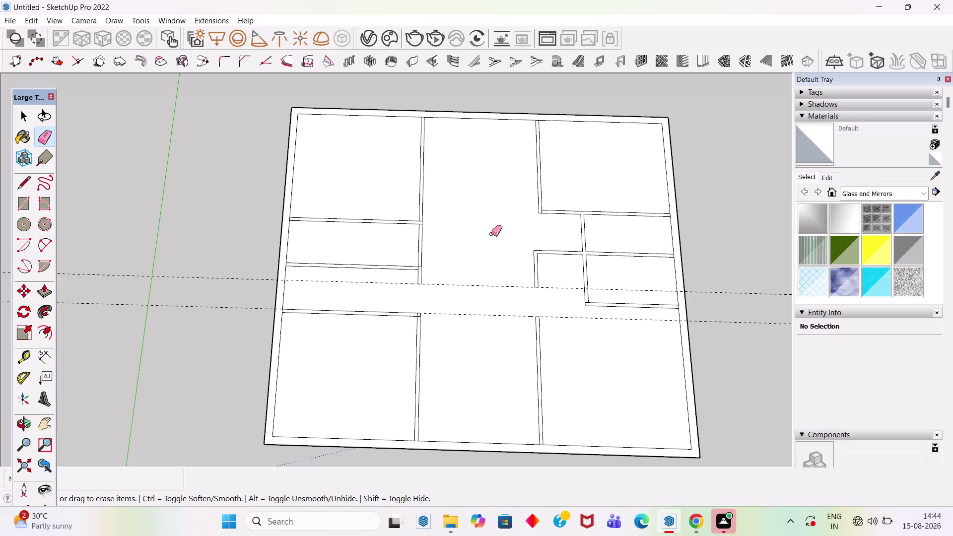
Place a 13'7" guide up from the bottom wall, then undo it.
key(space)
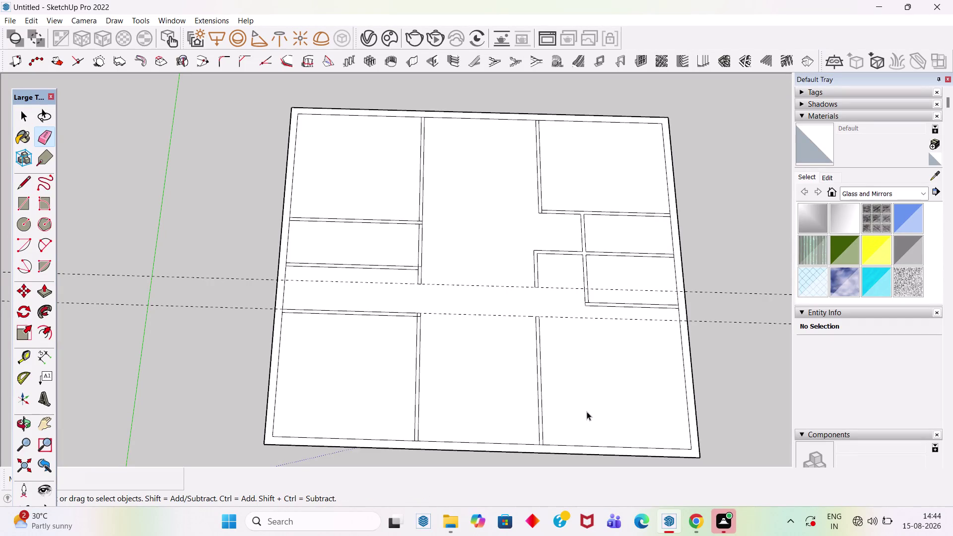
key(t)
drag(602, 447, 602, 436)
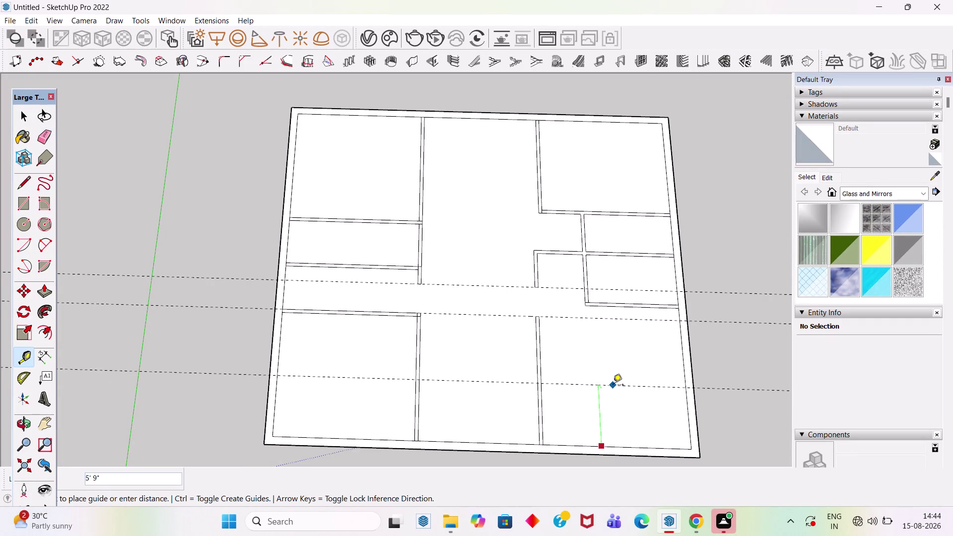
text(13')
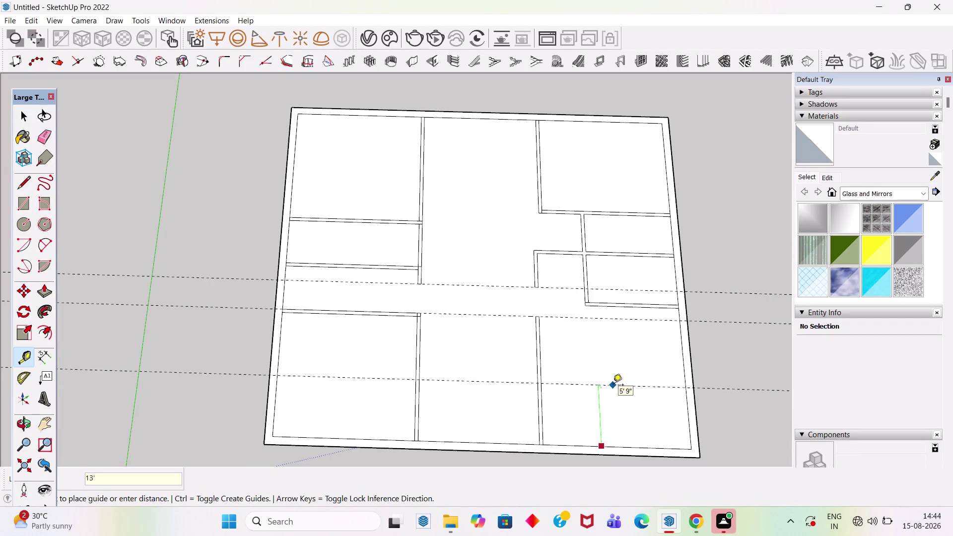
key(7)
key(Return)
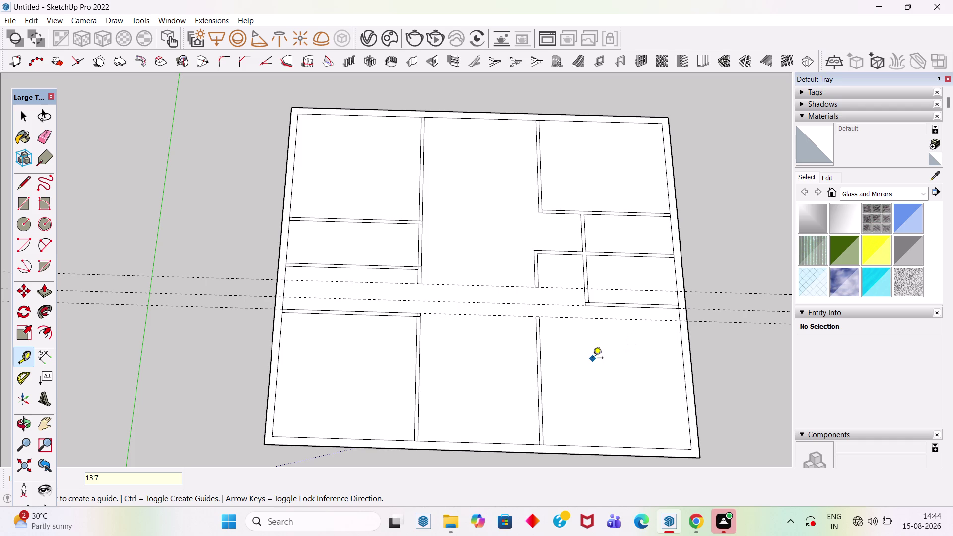
key(ctrl+z)
Undo earlier corridor wall edits, including through Edit > Undo.
key(ctrl+z)
key(space)
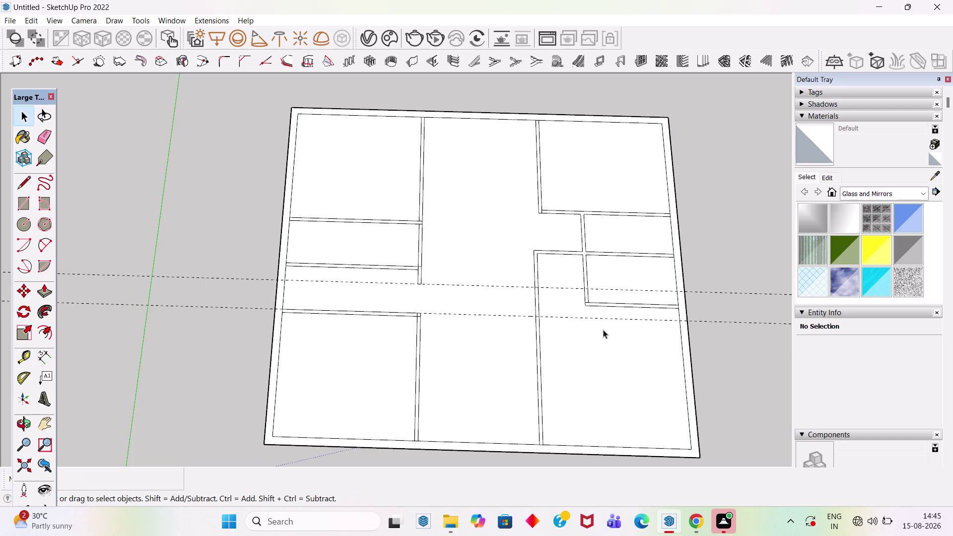
scroll(up, 3)
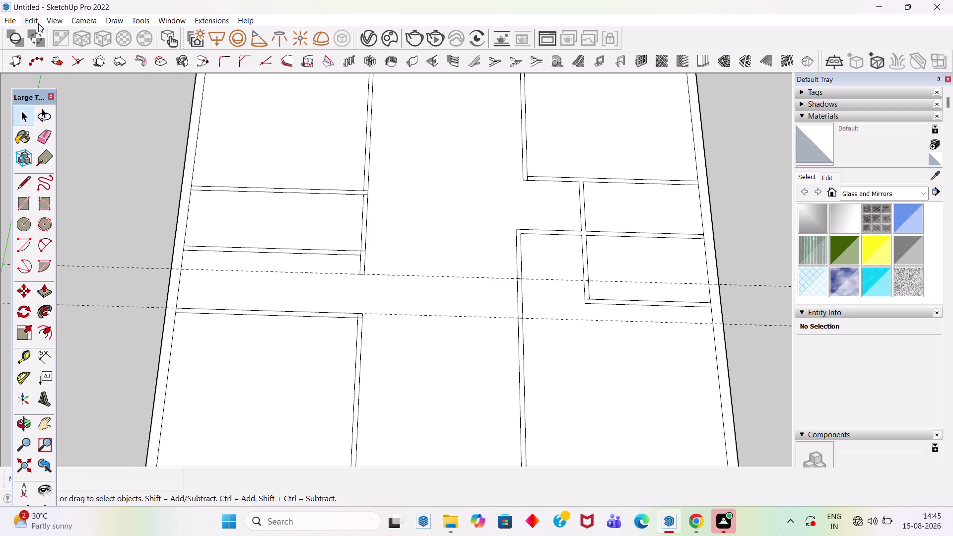
click(38, 22)
click(73, 133)
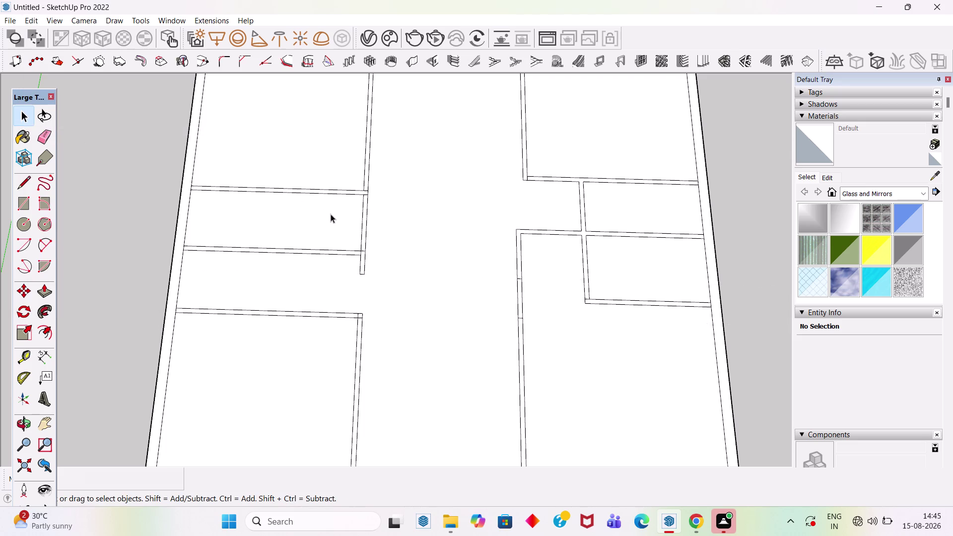
scroll(up, 3)
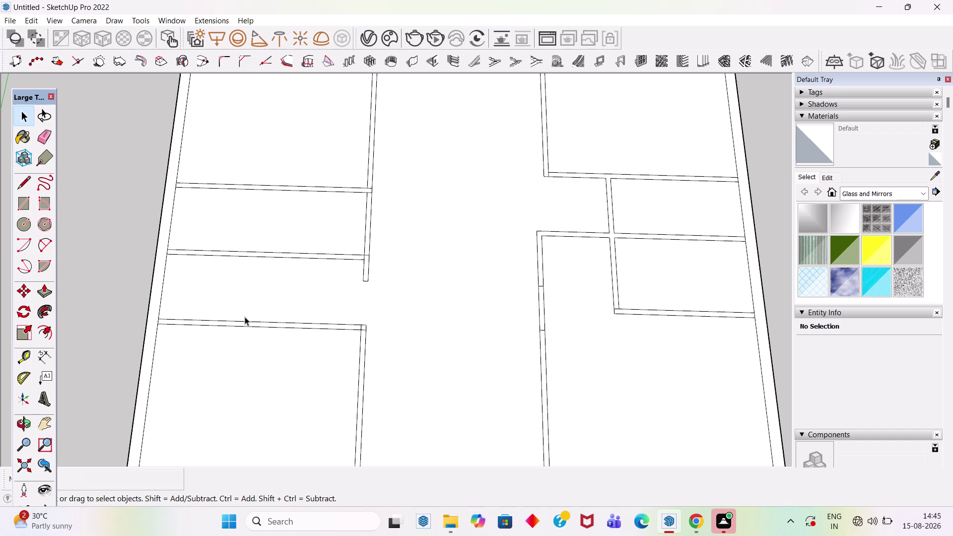
Keep undoing edits, restoring removed guides, until the plan shows a vertical corridor.
key(ctrl+z)
key(ctrl+z)
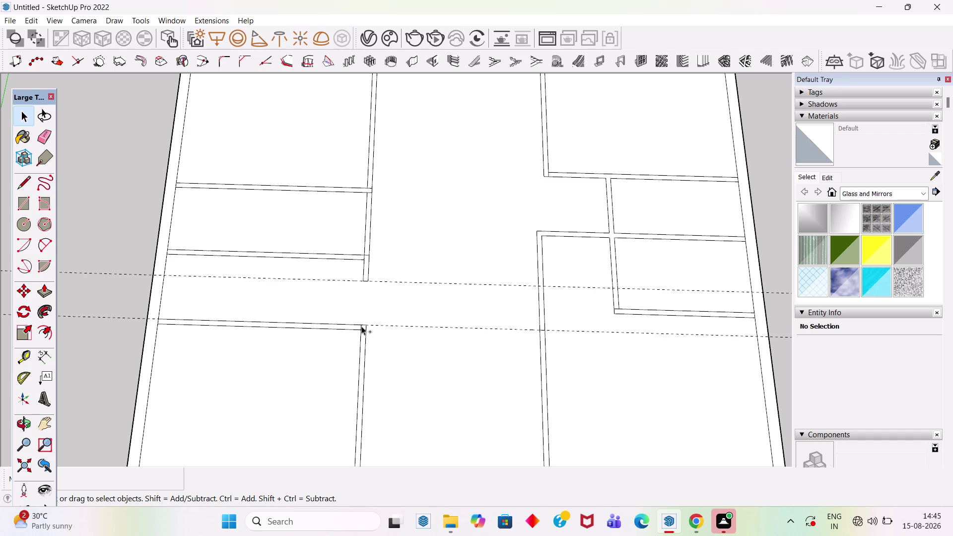
key(ctrl+z)
key(ctrl+z)
key(ctrl+z)
key(ctrl+z)
scroll(down, 3)
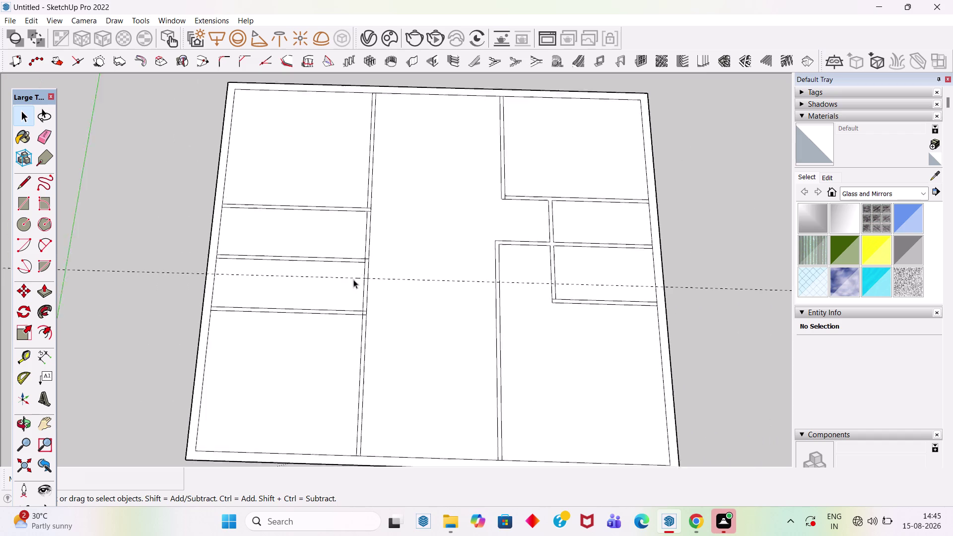
scroll(down, 3)
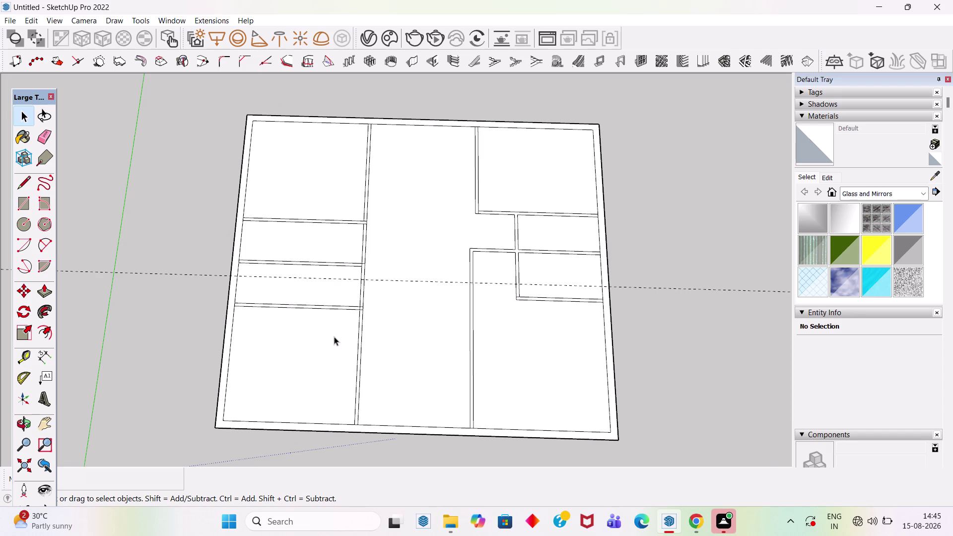
scroll(up, 3)
Place a guide 9' from the left outer wall and a second guide offset 4 from it.
key(t)
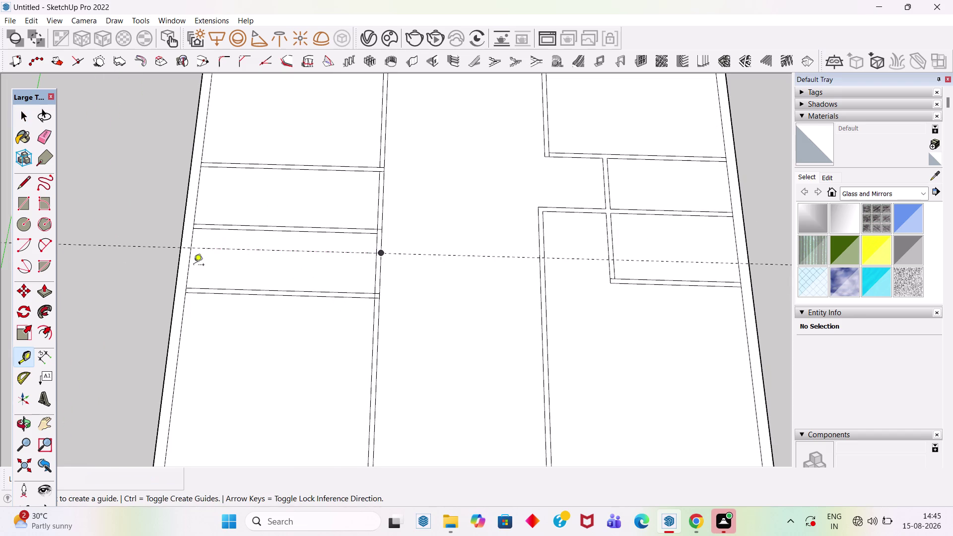
click(189, 271)
text(9)
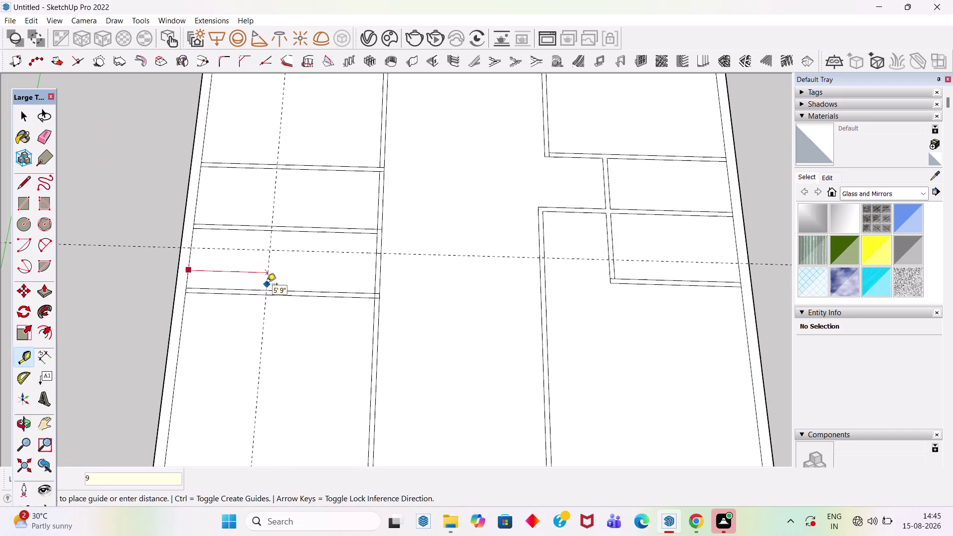
text(')
key(Return)
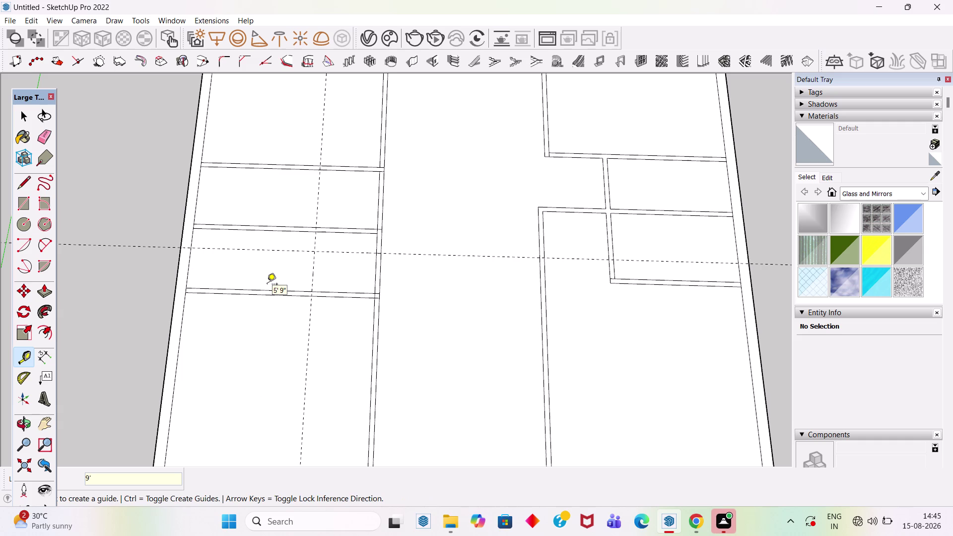
scroll(up, 3)
click(338, 268)
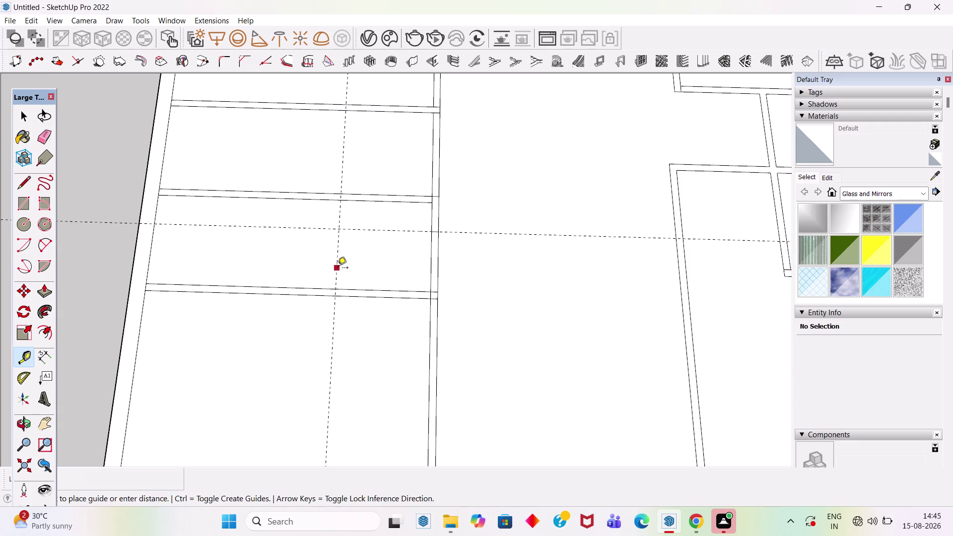
key(4)
key(Return)
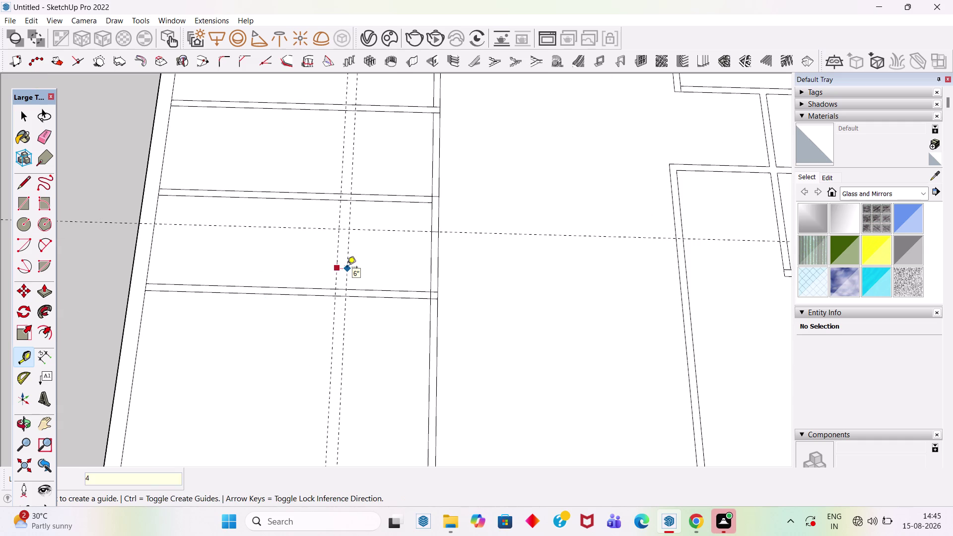
key(space)
Draw a rectangular wall piece between the two guides.
key(r)
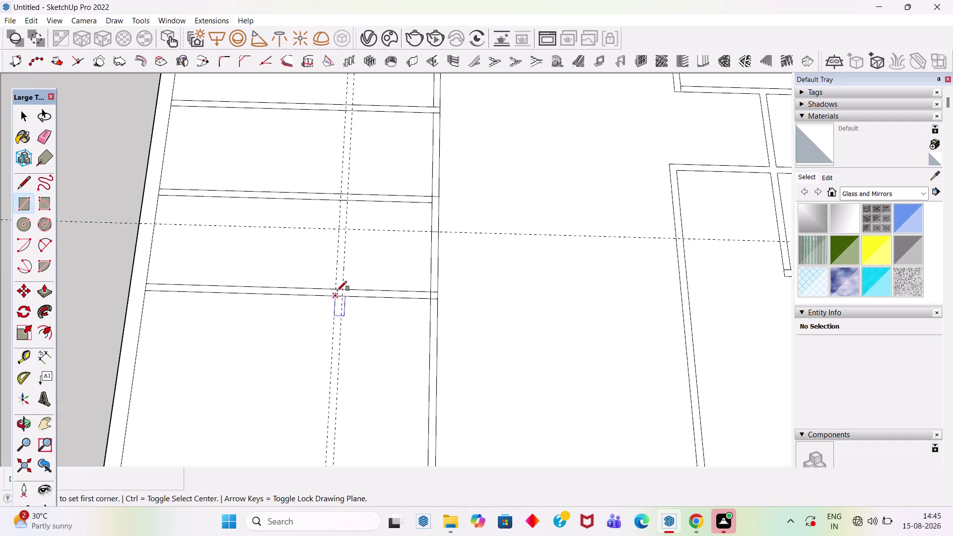
click(336, 288)
click(348, 200)
key(space)
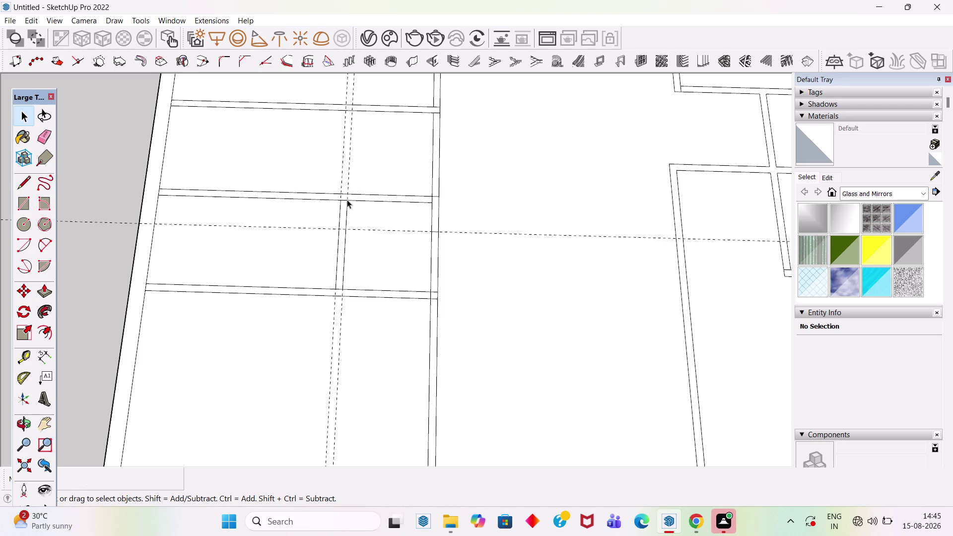
Erase the lines crossing the new wall piece, undoing one erasure of the opening's wall lines.
key(e)
scroll(up, 3)
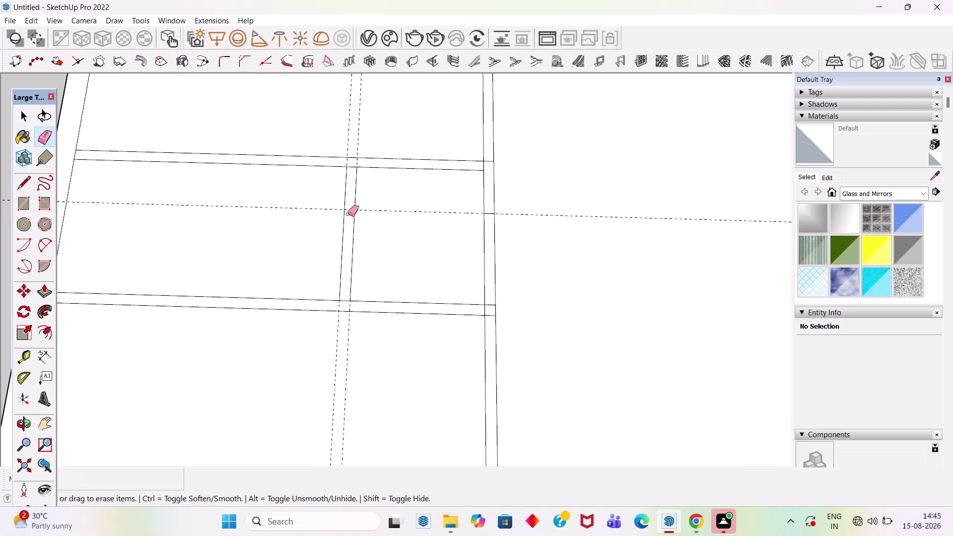
click(375, 211)
click(490, 213)
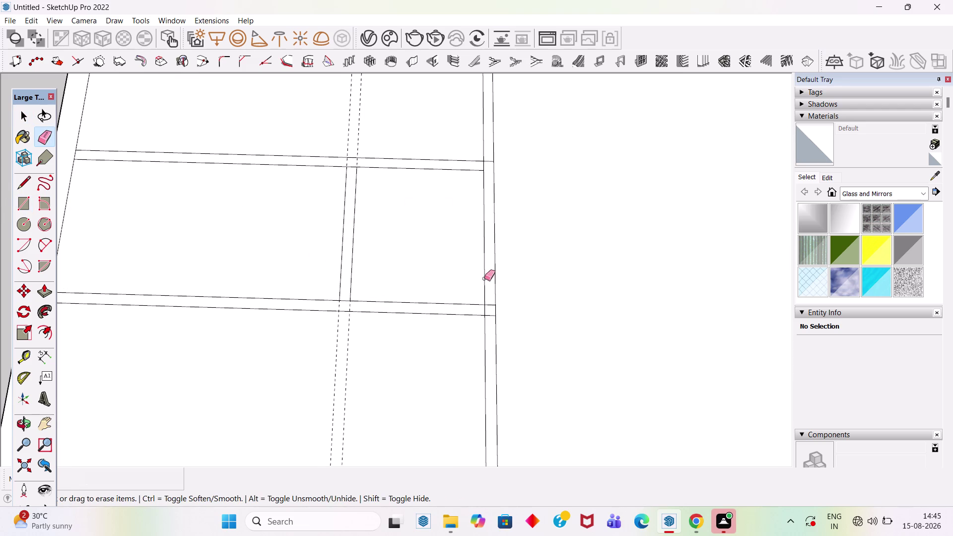
scroll(down, 3)
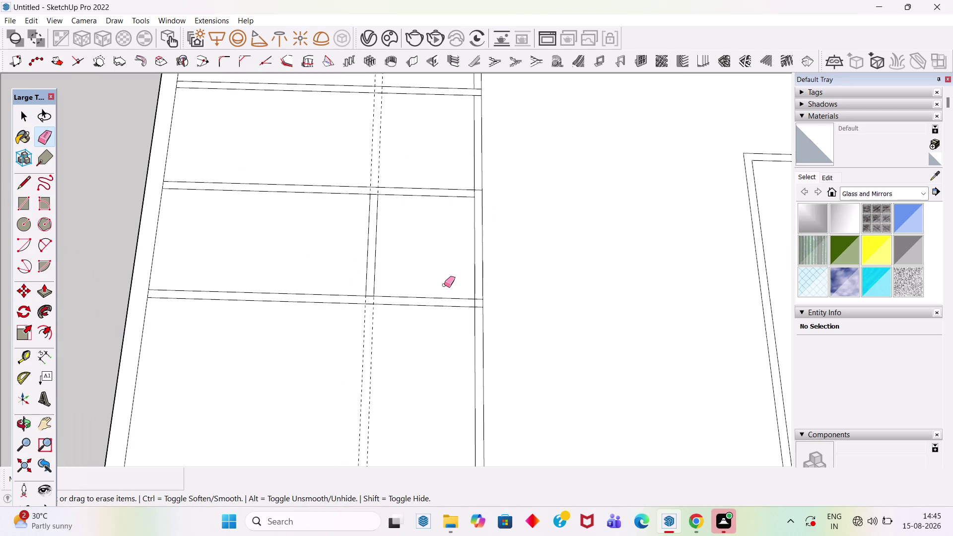
drag(434, 294, 439, 325)
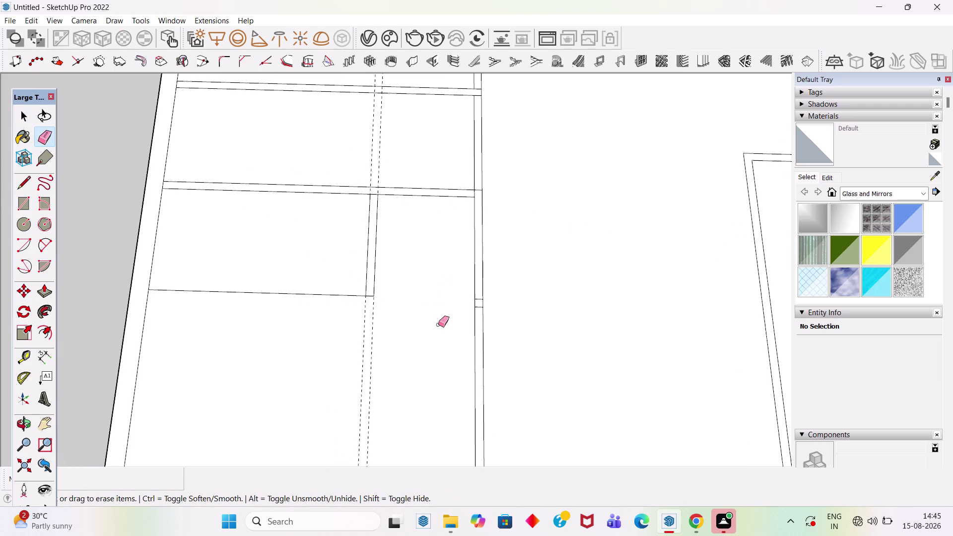
key(ctrl+z)
scroll(down, 3)
scroll(up, 3)
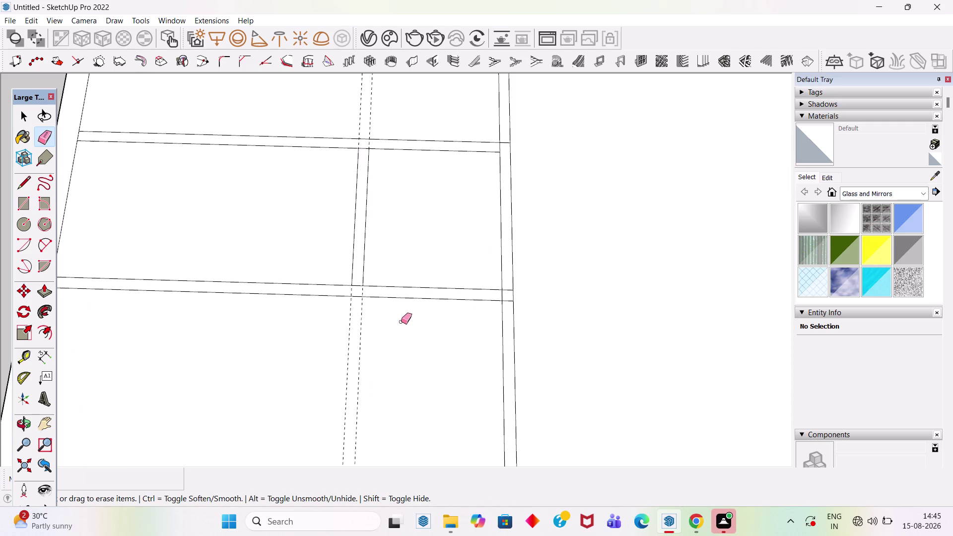
Draw lines closing off the wall end at the junction.
key(l)
scroll(up, 3)
click(364, 293)
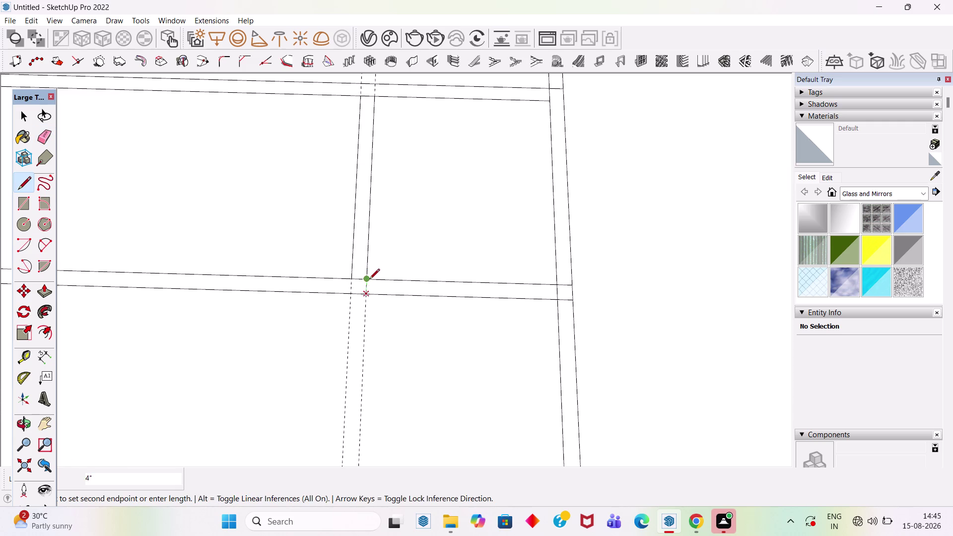
click(369, 280)
click(351, 296)
click(351, 281)
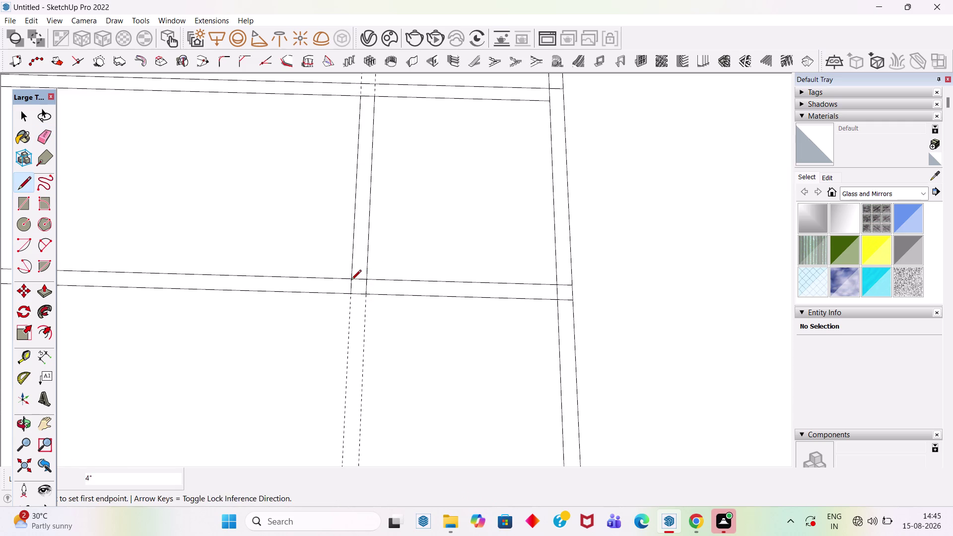
key(space)
scroll(down, 3)
scroll(up, 3)
Place a 3' guide from the room's wall and draw a splitting line at it.
key(t)
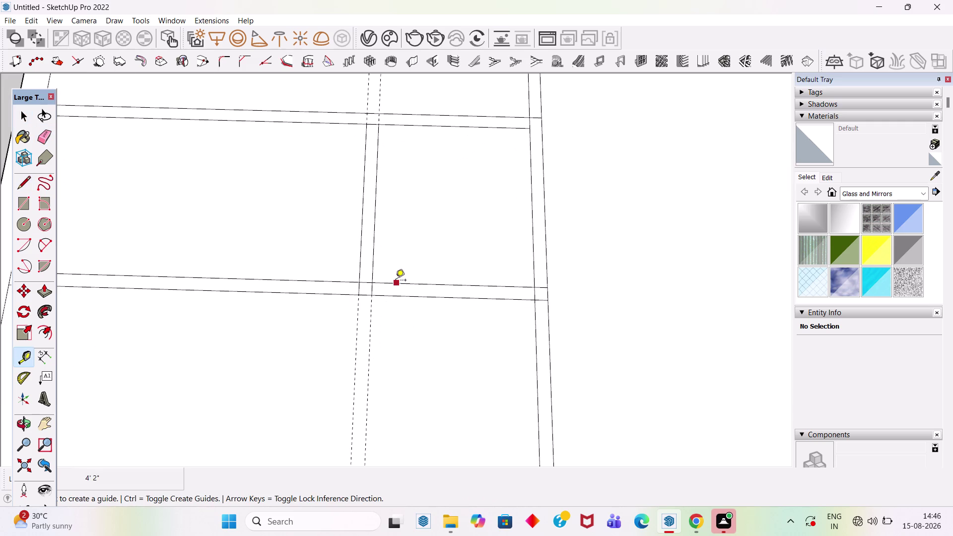
click(396, 282)
text(3')
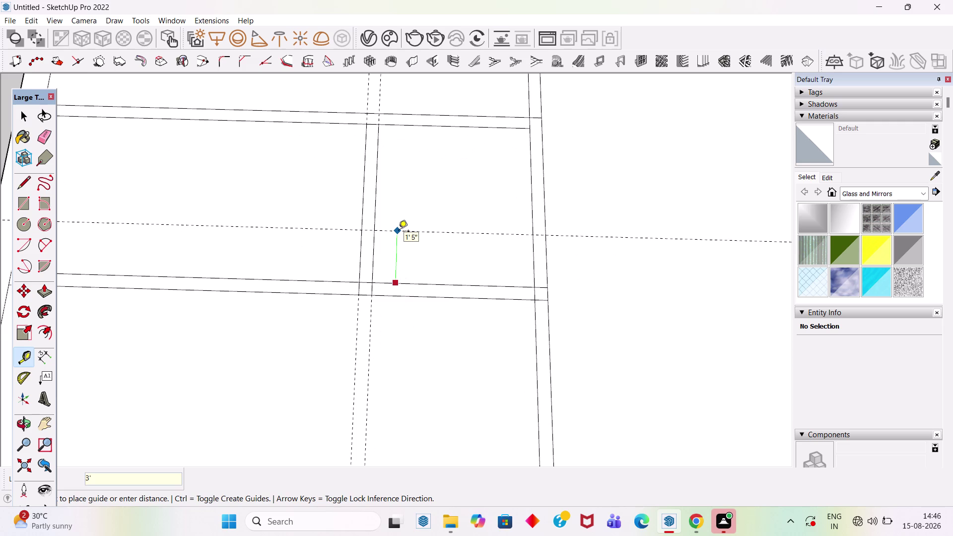
key(Return)
key(space)
key(l)
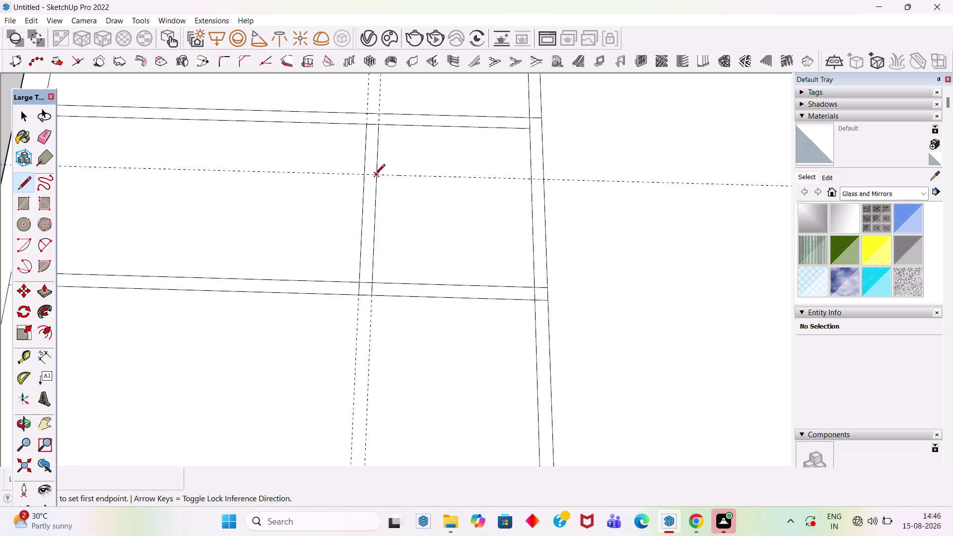
click(363, 175)
click(377, 174)
key(space)
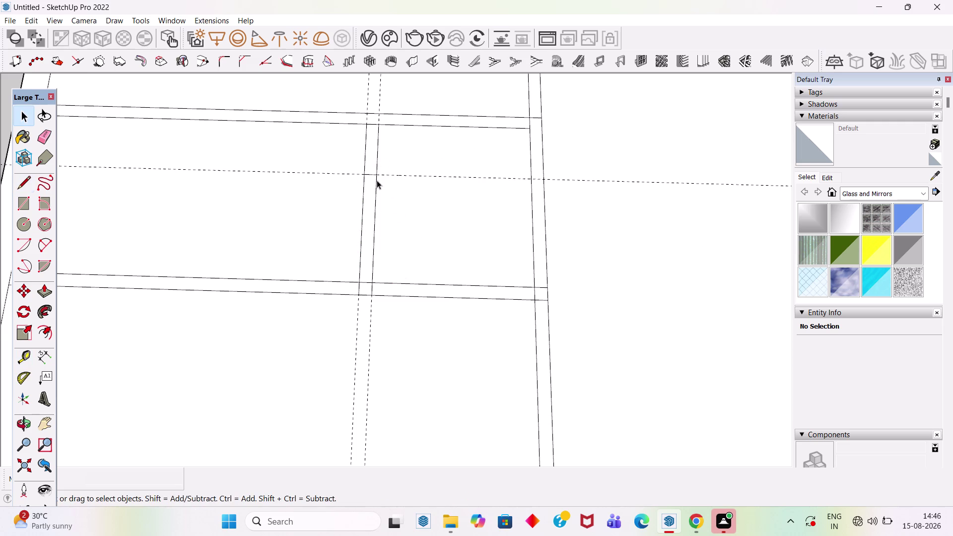
Erase the partition crossing the corridor and the right part of the lower wall.
key(e)
drag(384, 215, 356, 206)
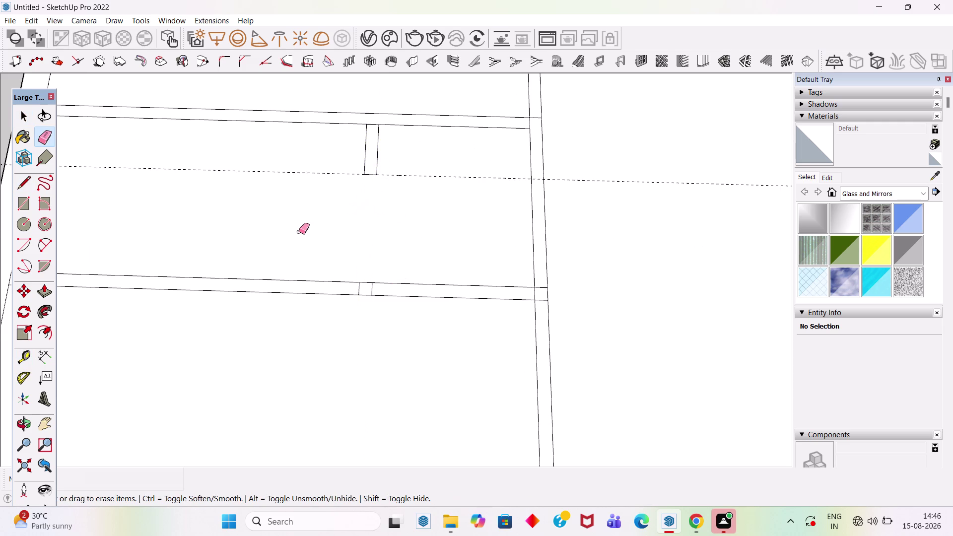
drag(451, 284, 451, 307)
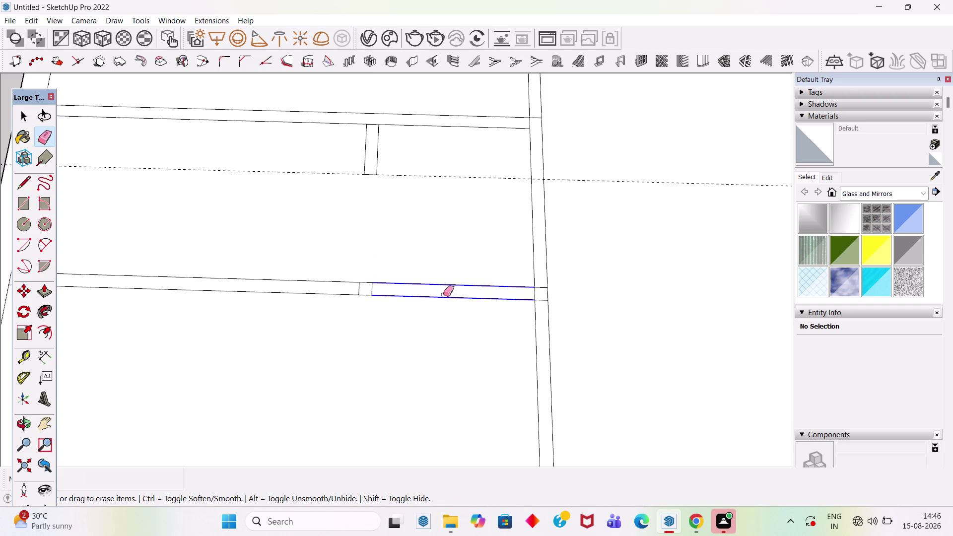
scroll(up, 3)
drag(541, 280, 542, 303)
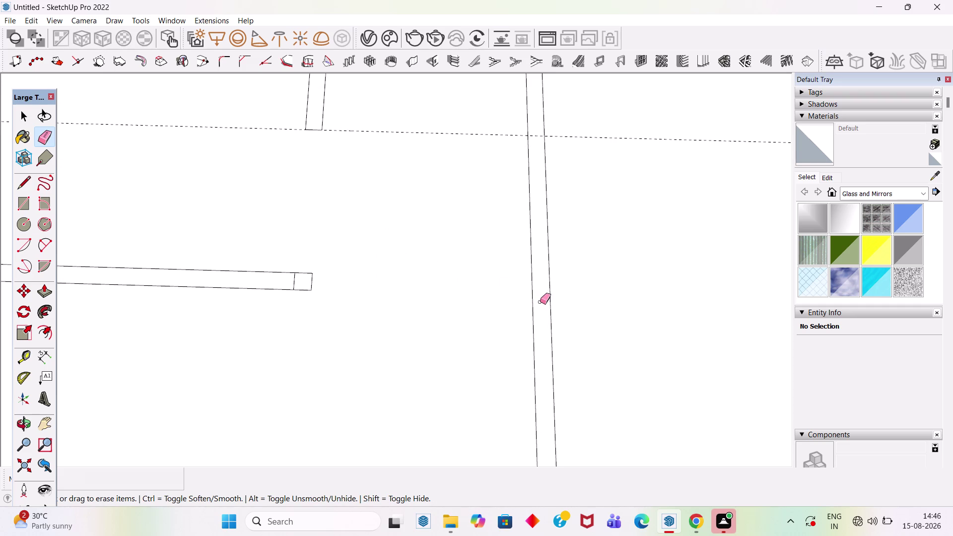
scroll(down, 3)
scroll(up, 3)
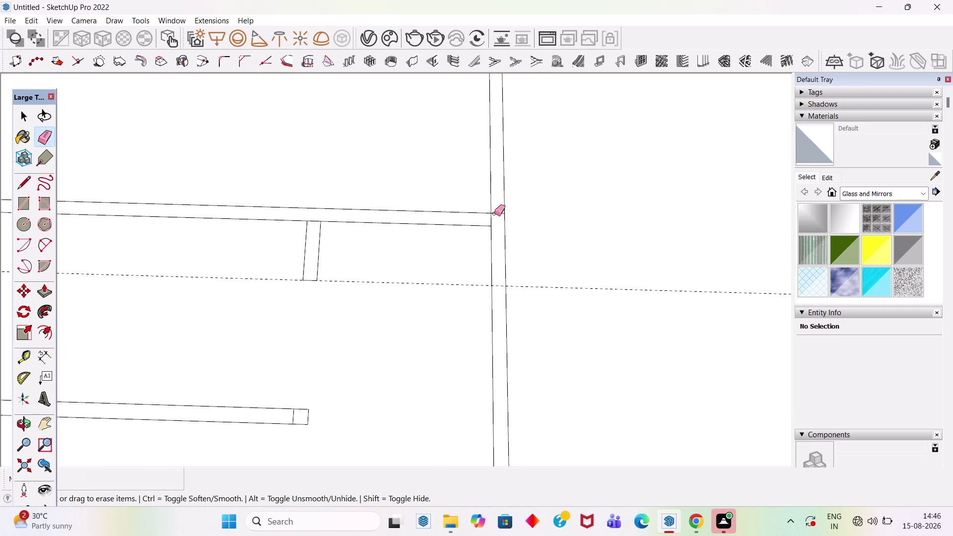
click(495, 213)
scroll(down, 3)
key(space)
scroll(up, 3)
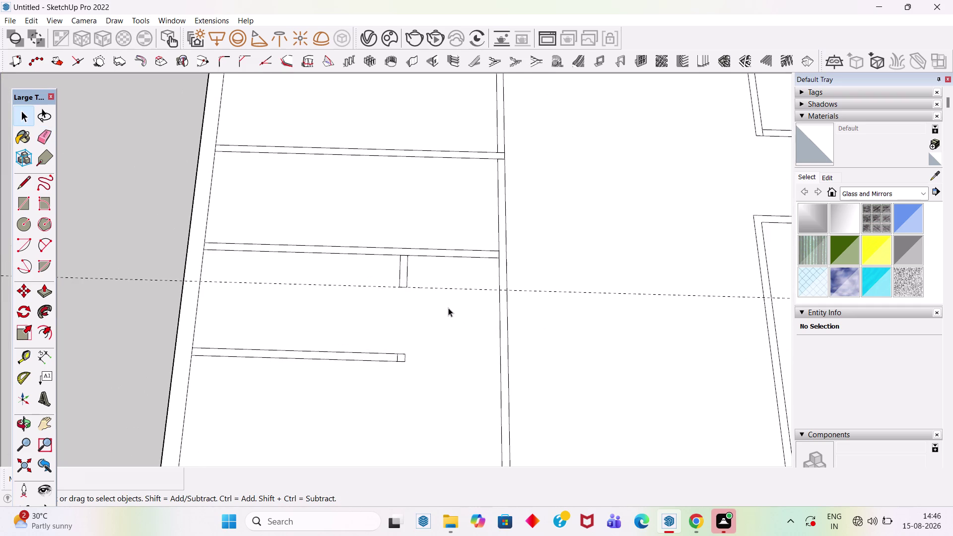
Place two guide lines beside the right room wall.
key(t)
click(503, 222)
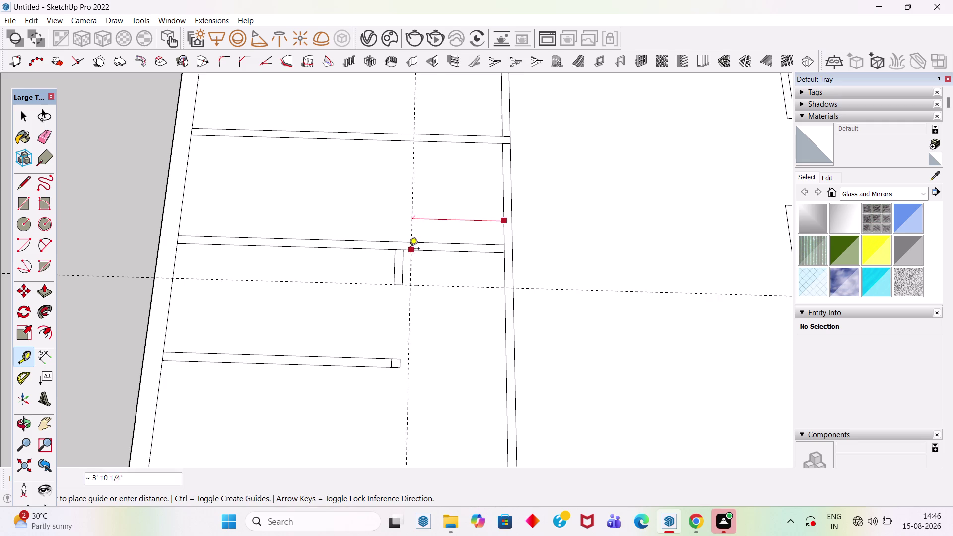
click(406, 250)
click(404, 208)
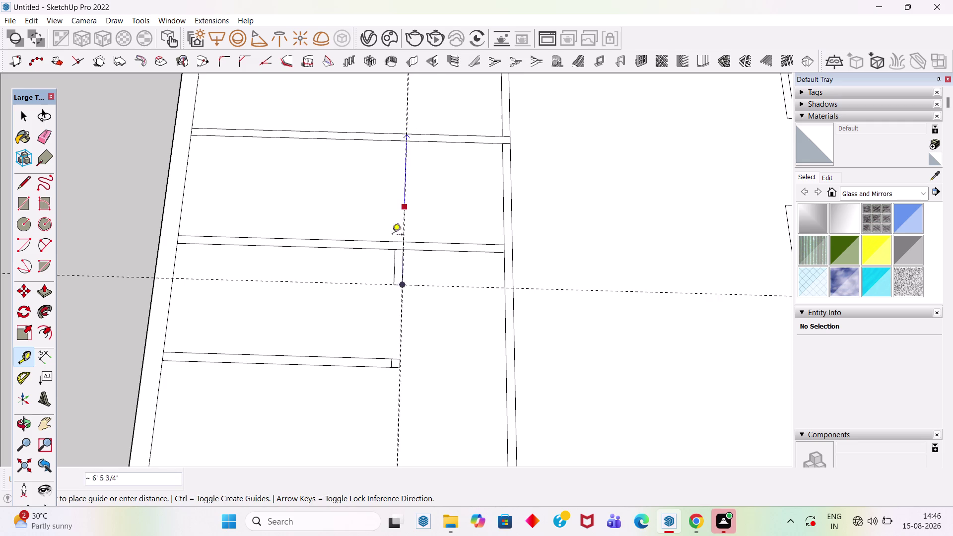
click(394, 251)
scroll(down, 3)
scroll(up, 3)
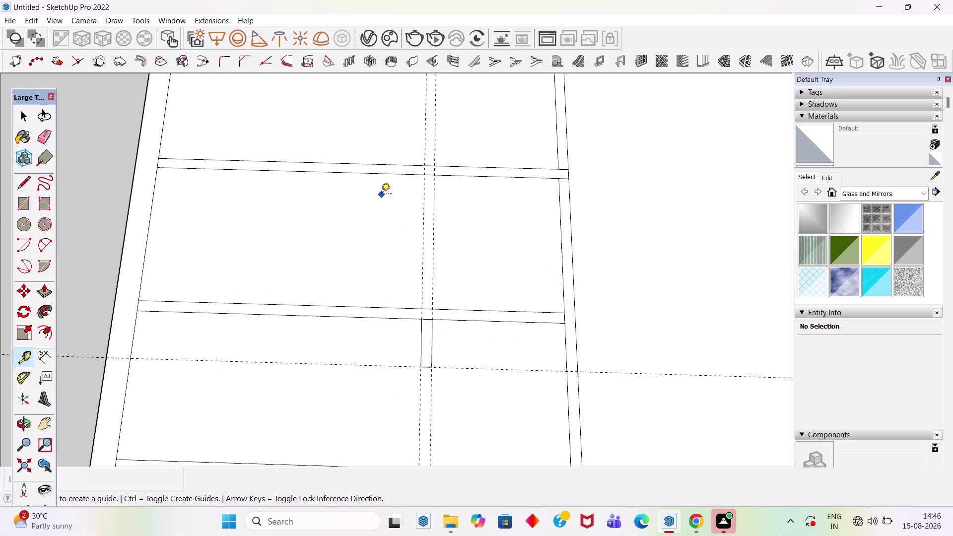
scroll(down, 3)
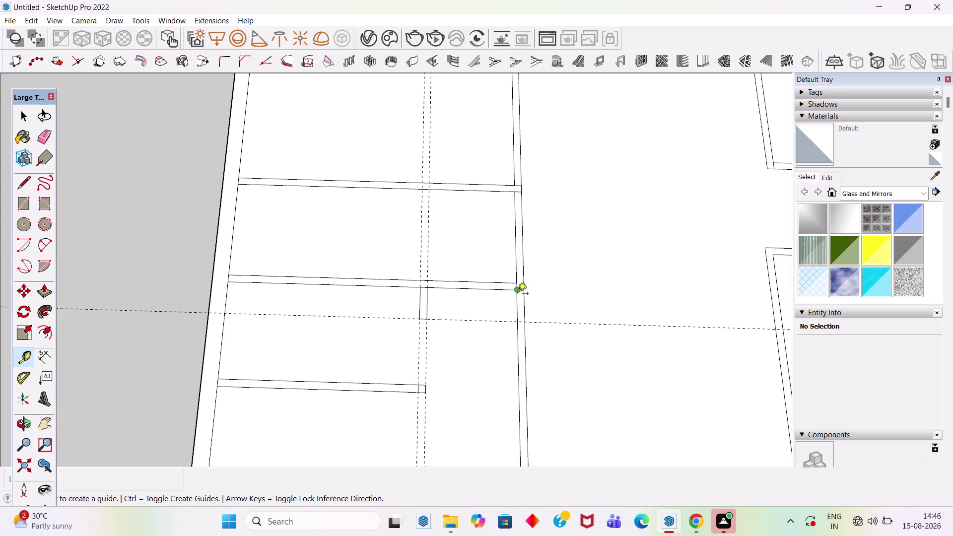
Draw edges across and closing off the right wall corner.
key(l)
scroll(up, 3)
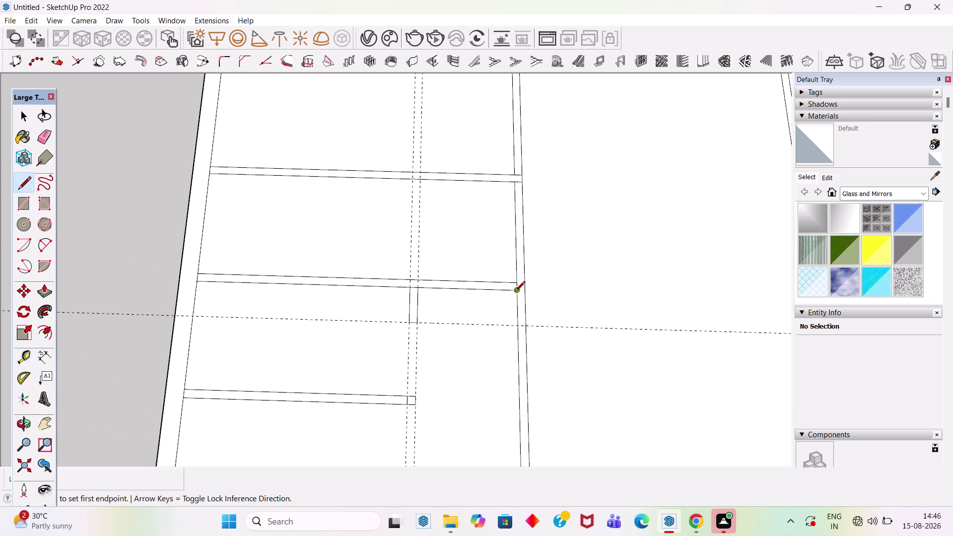
click(515, 293)
click(522, 292)
click(526, 292)
scroll(up, 3)
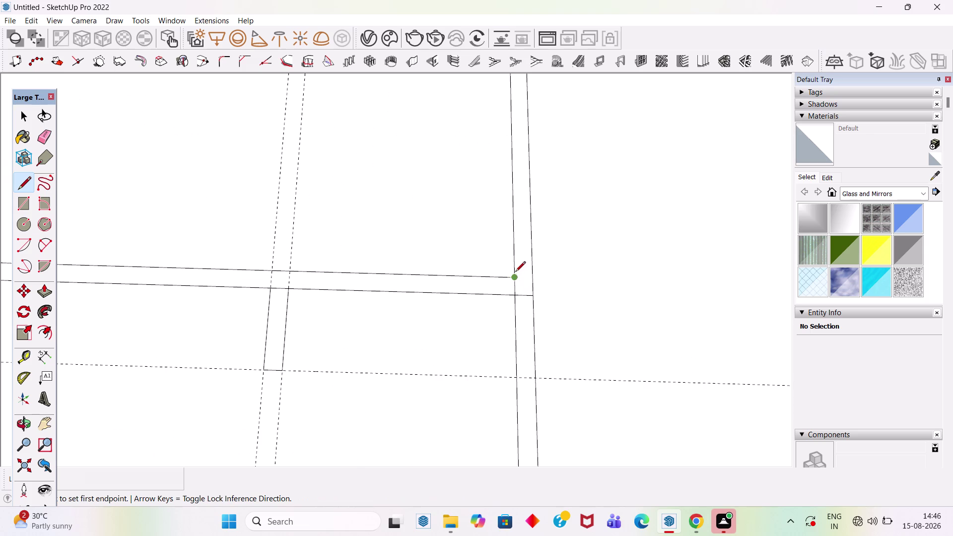
click(515, 278)
click(535, 278)
Erase the right wall section between the two walls.
key(space)
scroll(down, 3)
scroll(down, 3)
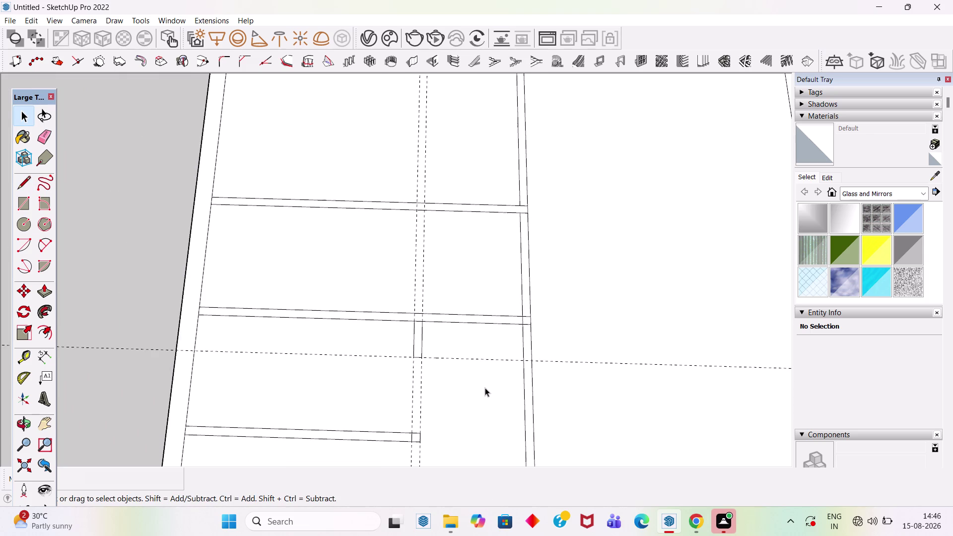
scroll(up, 3)
scroll(down, 3)
scroll(up, 3)
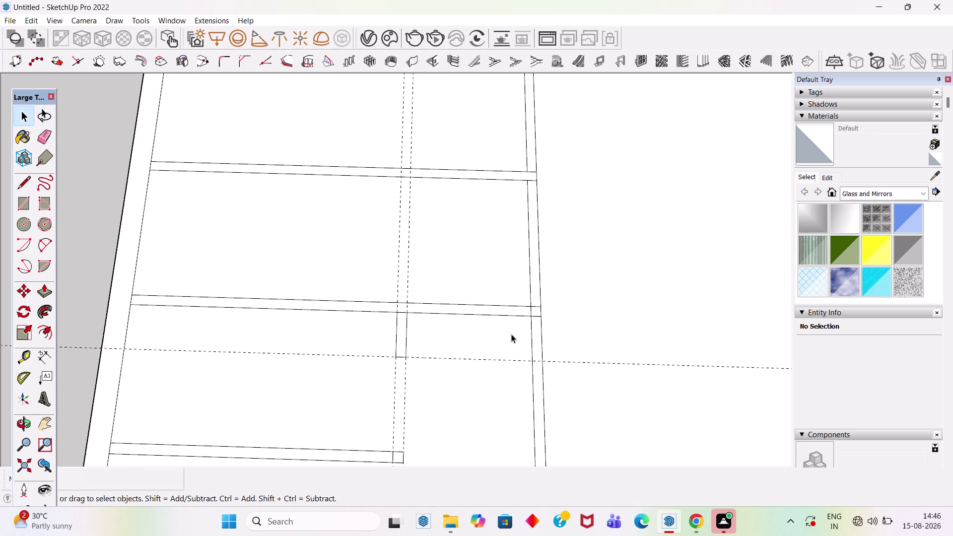
key(e)
drag(550, 269, 520, 263)
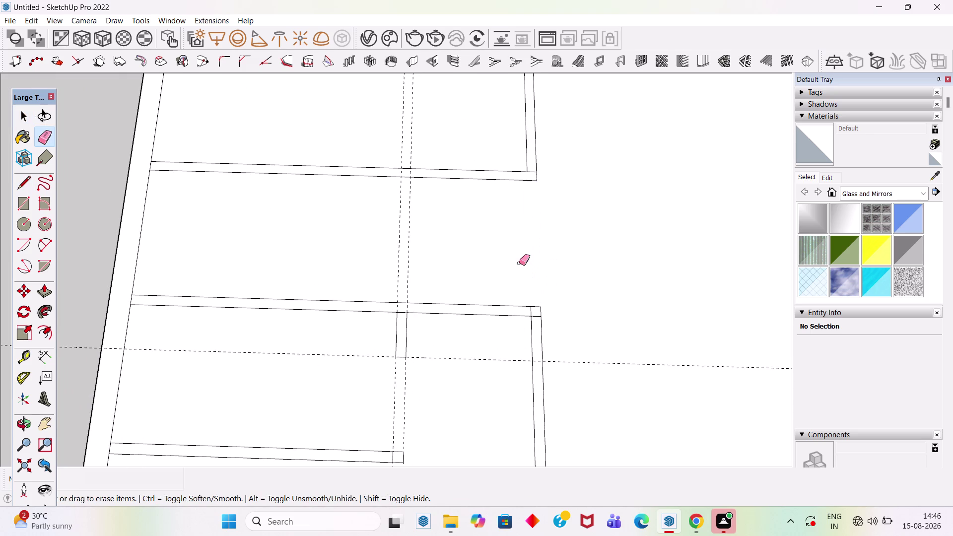
scroll(down, 3)
scroll(up, 3)
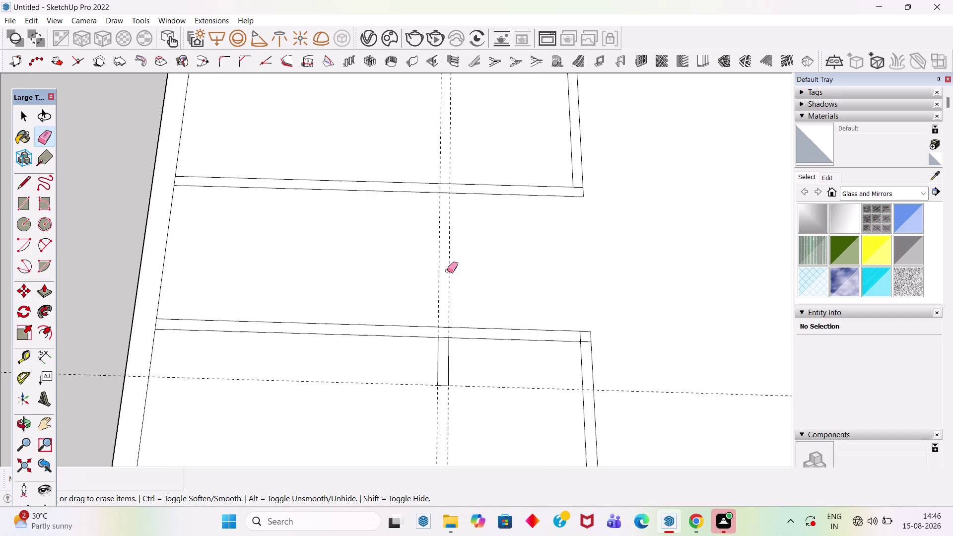
Draw a thin rectangular partition joining the upper and lower walls.
key(r)
click(437, 326)
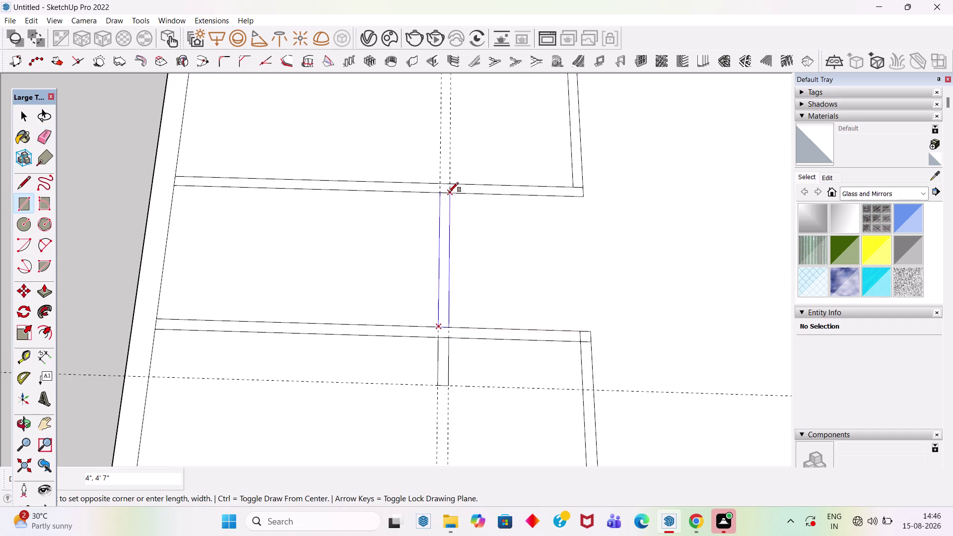
click(448, 192)
key(space)
scroll(down, 3)
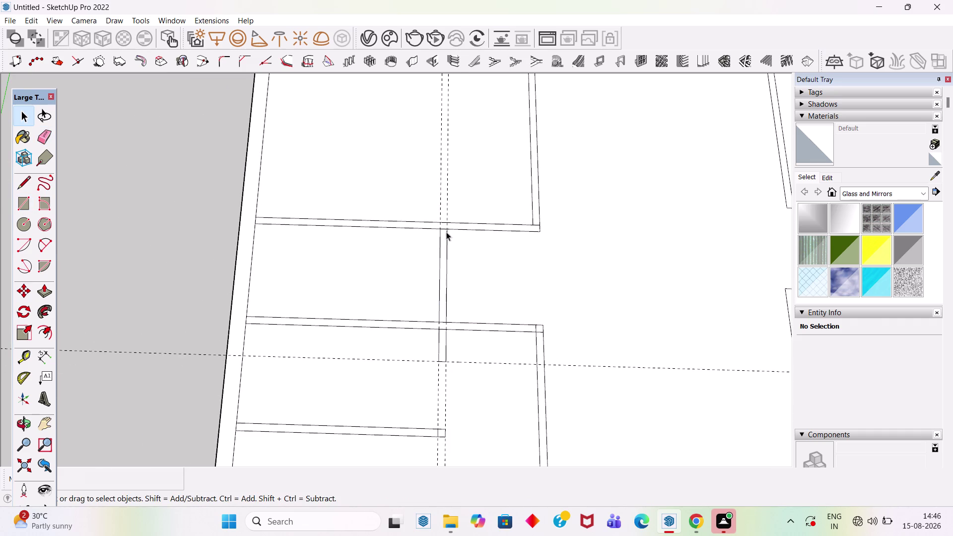
scroll(up, 3)
Cut a 3' door opening into the wall beside the new partition.
key(t)
click(435, 272)
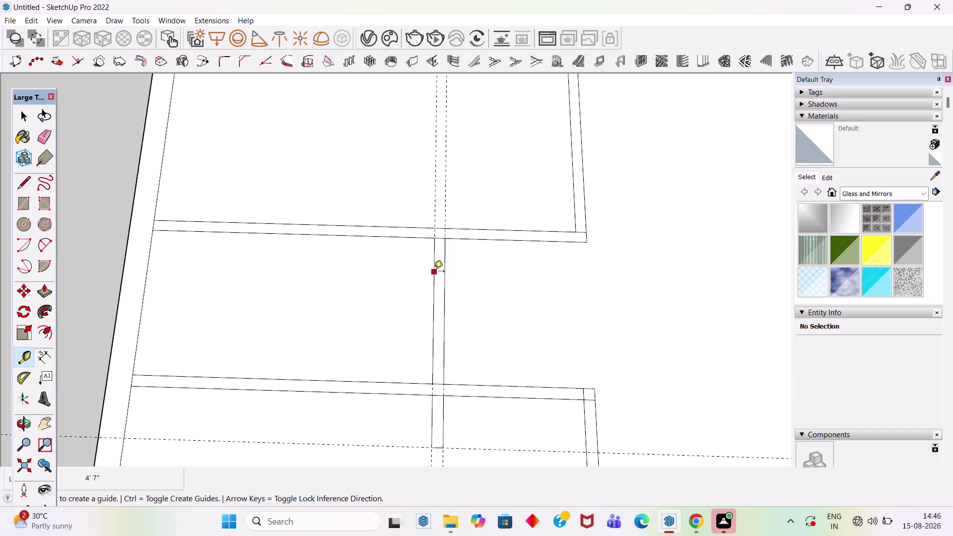
text(3')
key(Return)
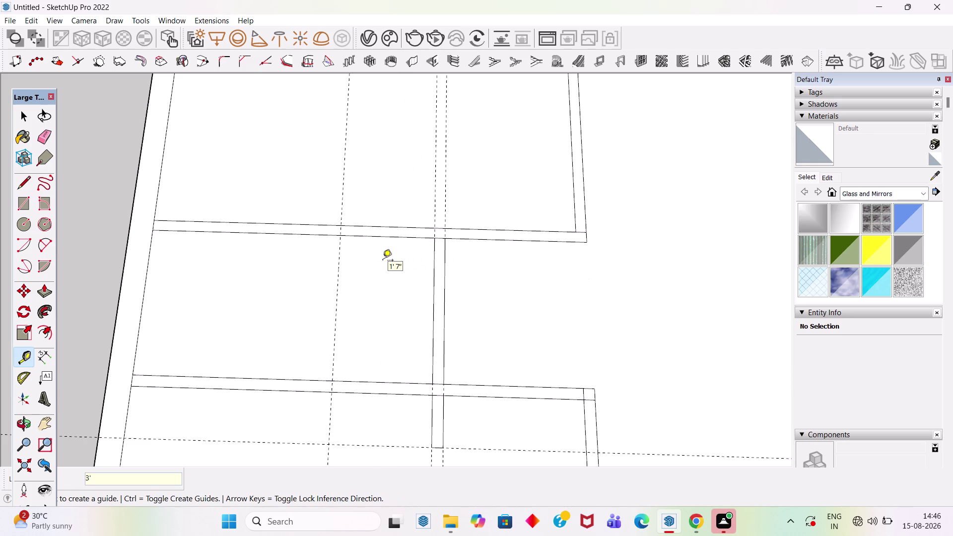
key(l)
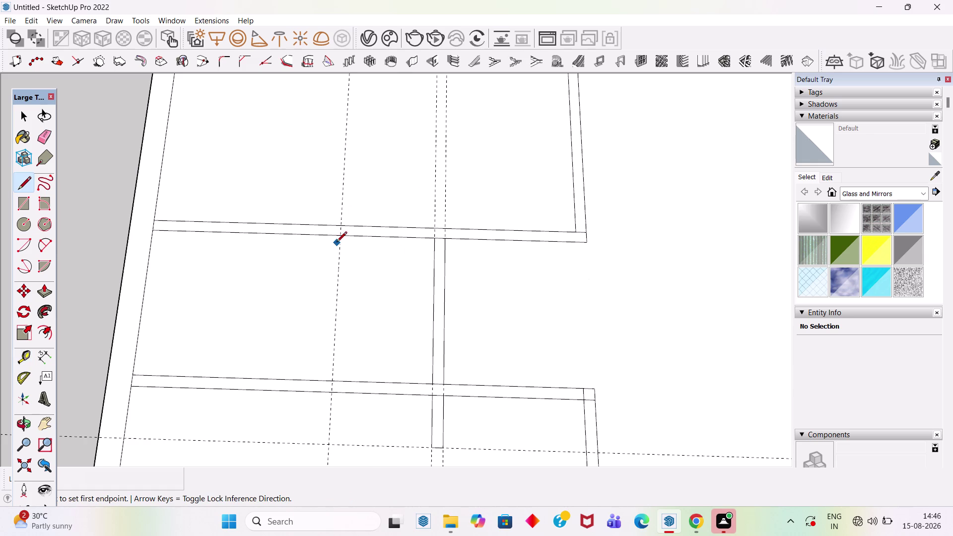
click(343, 236)
click(340, 223)
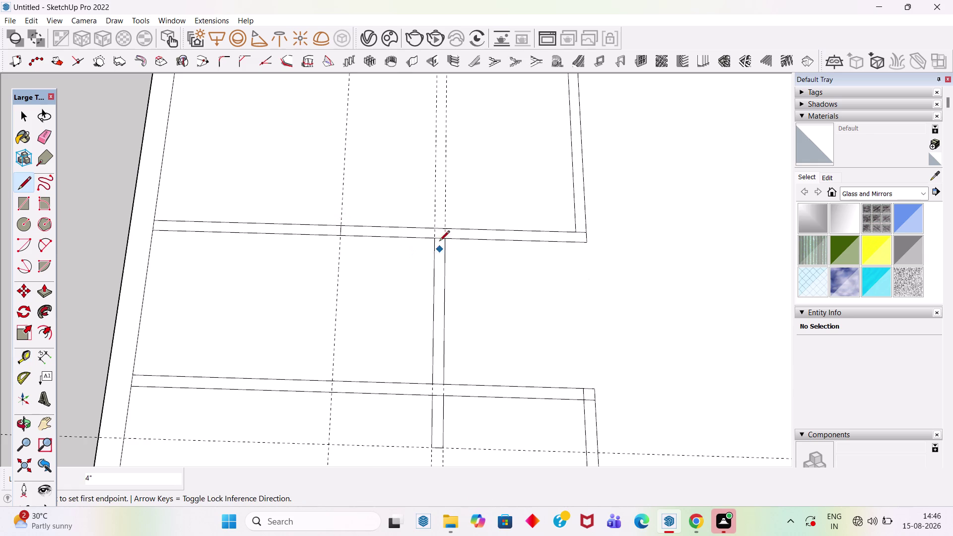
click(437, 237)
click(436, 223)
key(space)
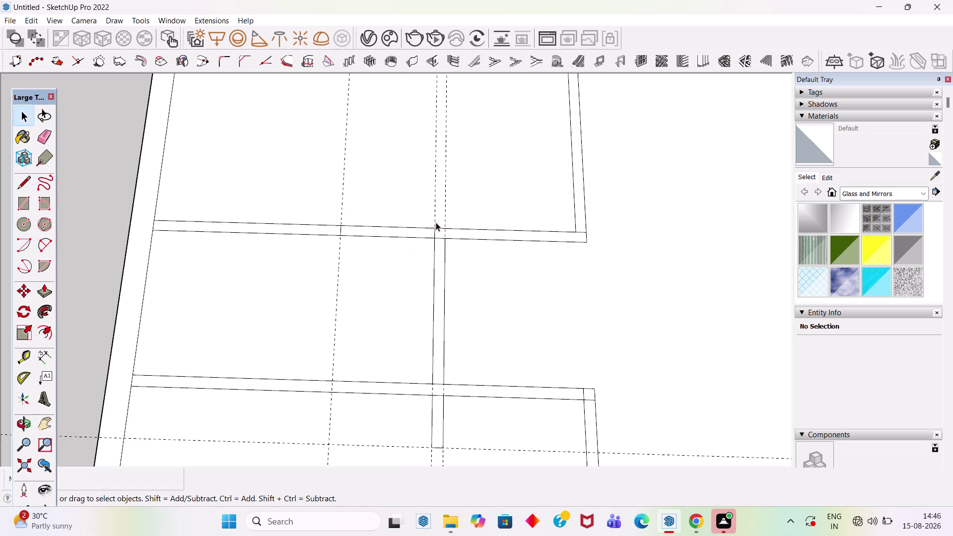
text(e)
drag(422, 221, 422, 248)
Place a construction guide 3 feet from the right wall.
key(space)
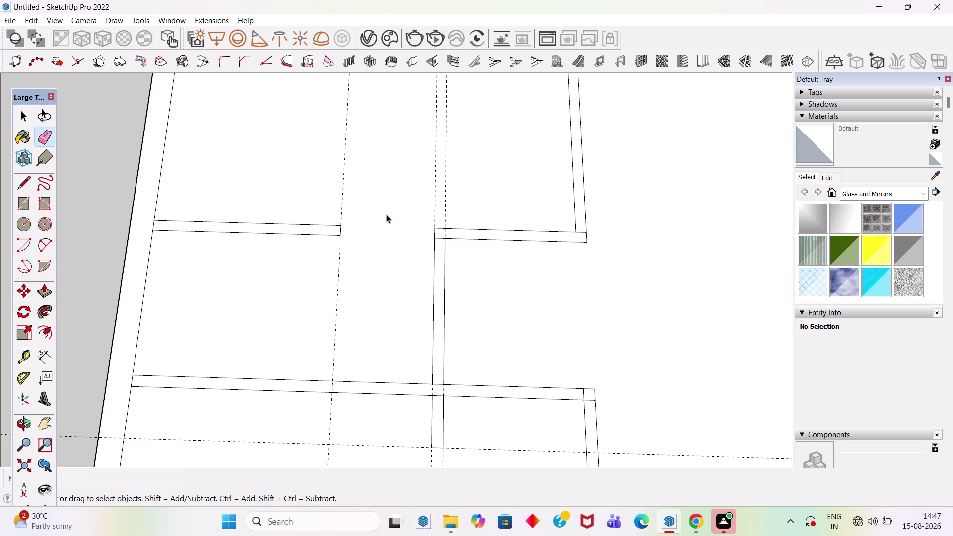
key(t)
click(571, 200)
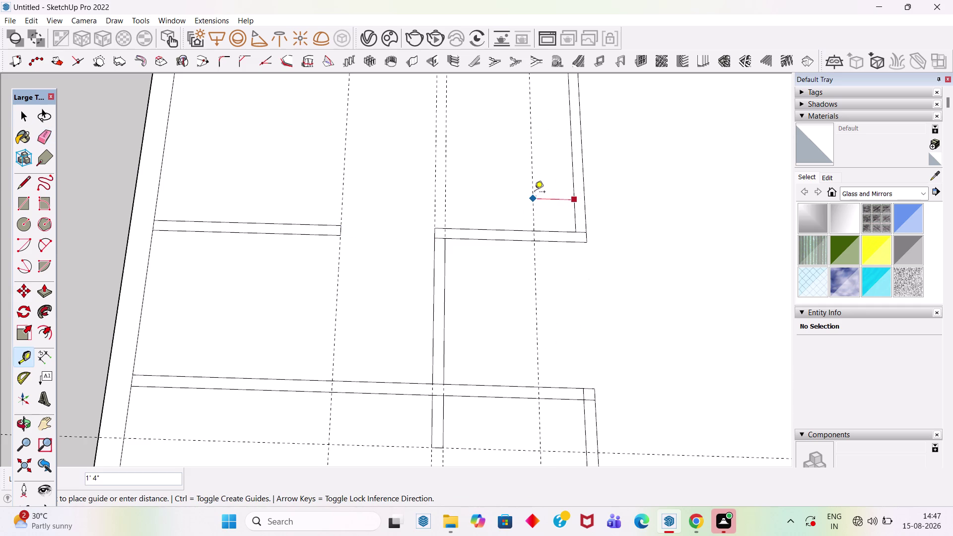
text(3')
key(Return)
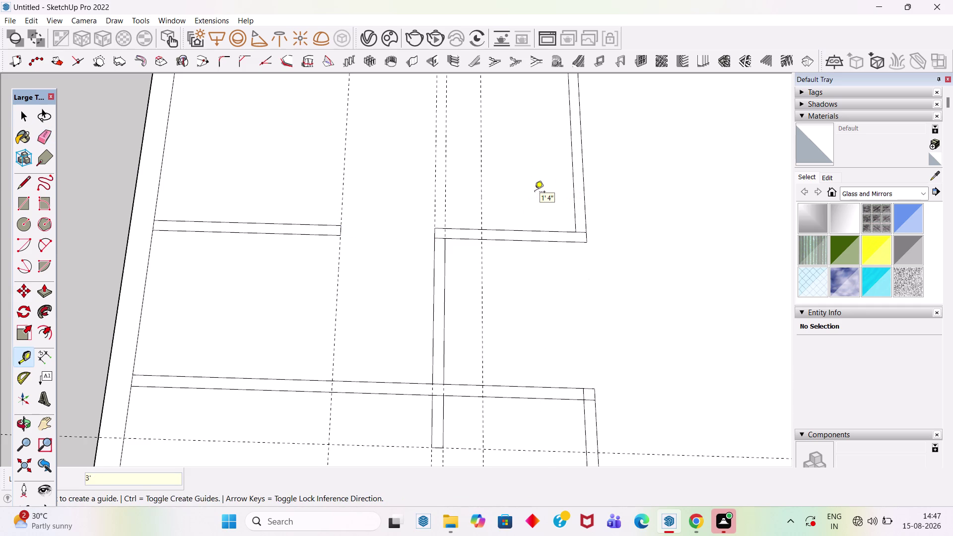
Draw a line across the wall end at the guide, undoing a trial erase.
key(l)
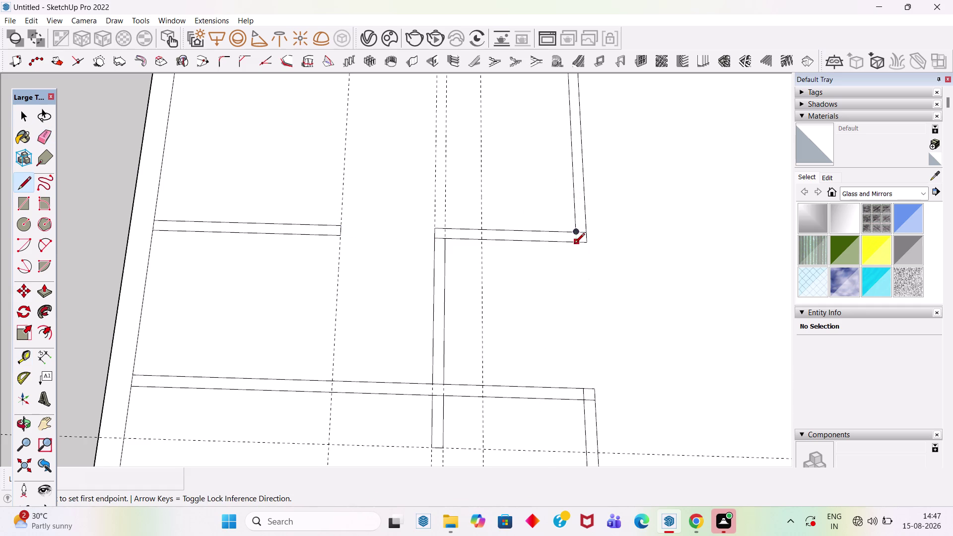
scroll(up, 3)
click(577, 245)
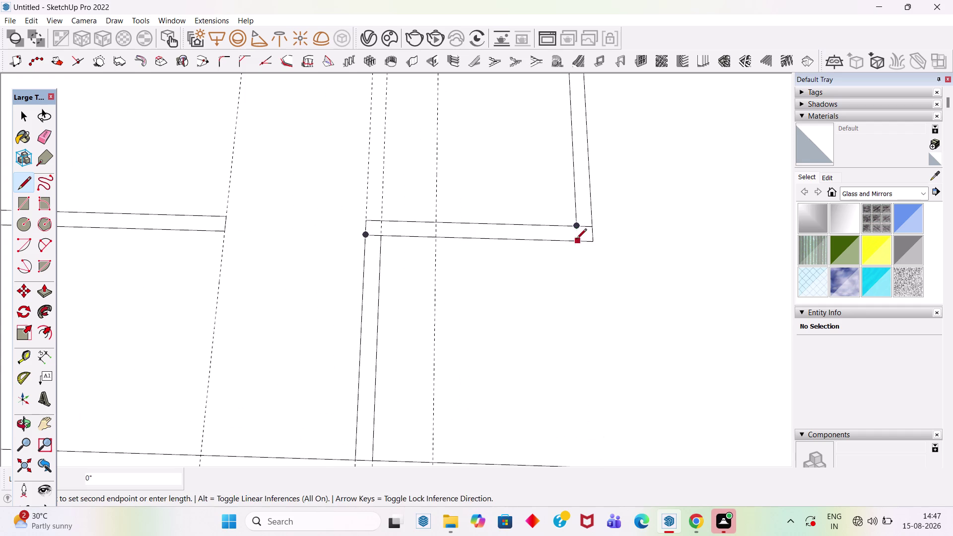
click(577, 229)
key(space)
key(e)
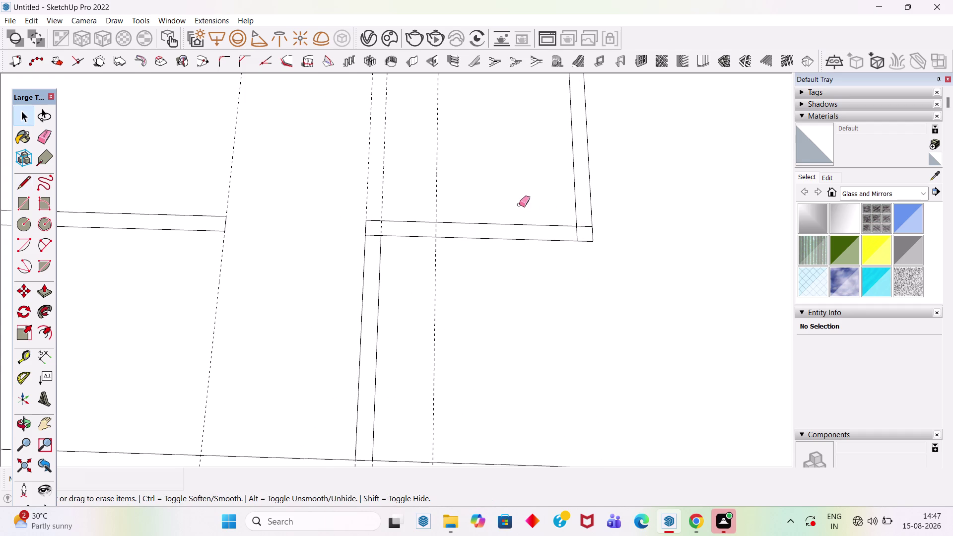
drag(520, 204, 519, 259)
key(ctrl+z)
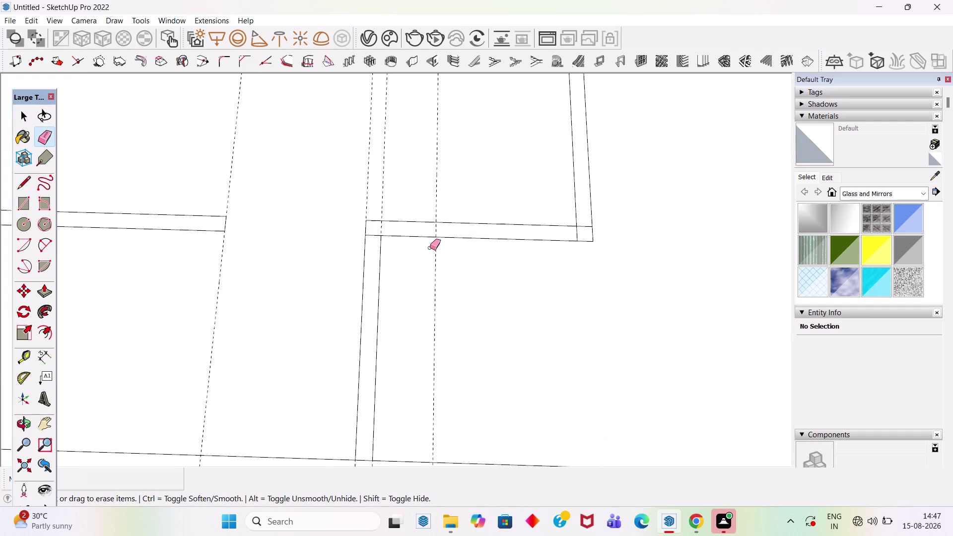
Draw two cut lines across the wall stub and erase the excess stub beyond them.
key(l)
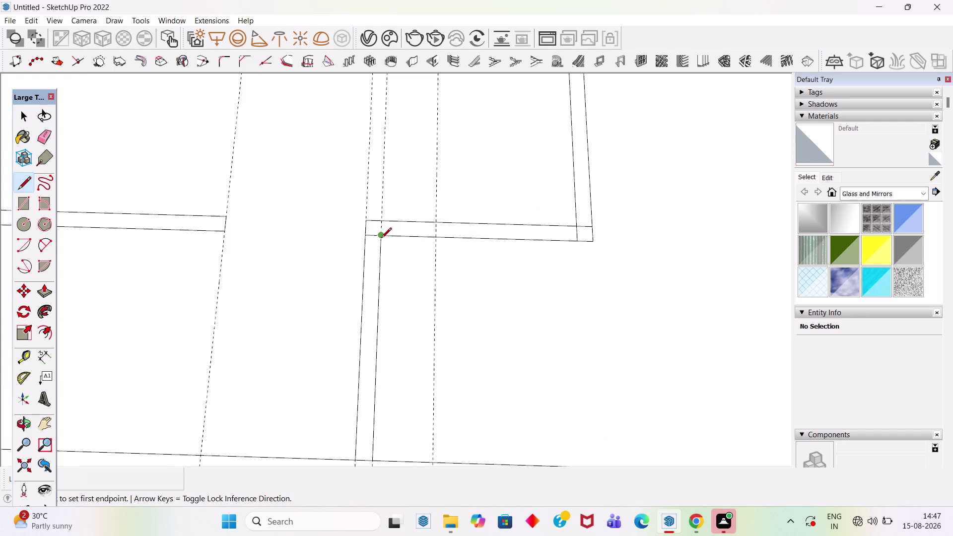
click(382, 238)
click(382, 222)
click(436, 239)
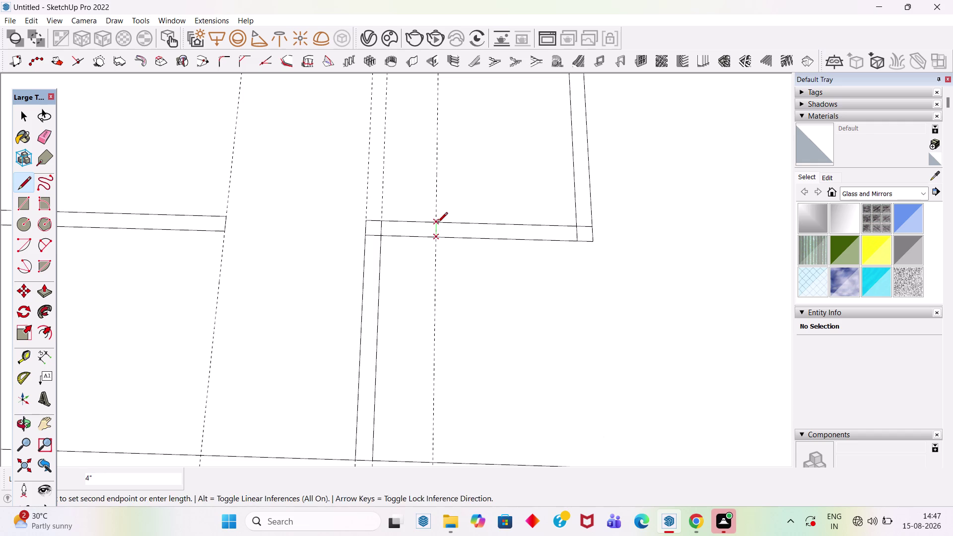
click(438, 223)
key(space)
text(e)
drag(488, 220, 488, 253)
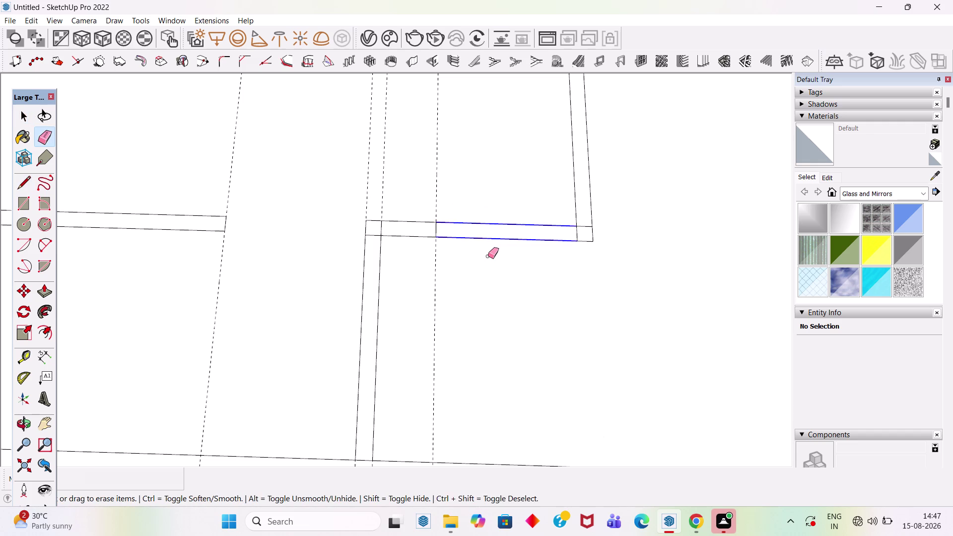
drag(488, 253, 488, 256)
Erase the stray and overlapping lines where the partition meets the horizontal wall.
scroll(down, 3)
scroll(up, 3)
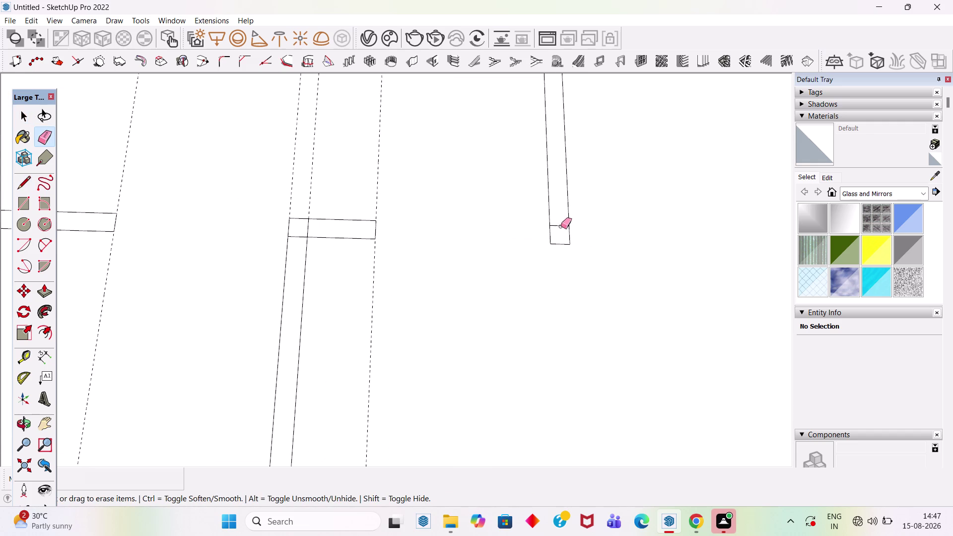
scroll(up, 3)
click(307, 230)
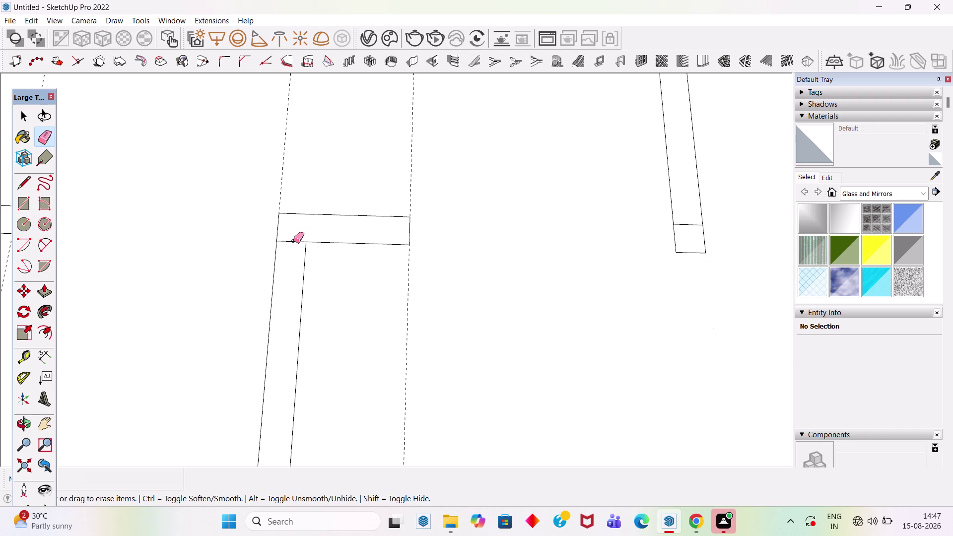
click(293, 243)
Erase the extra overlapping edges at the wall corner.
scroll(down, 3)
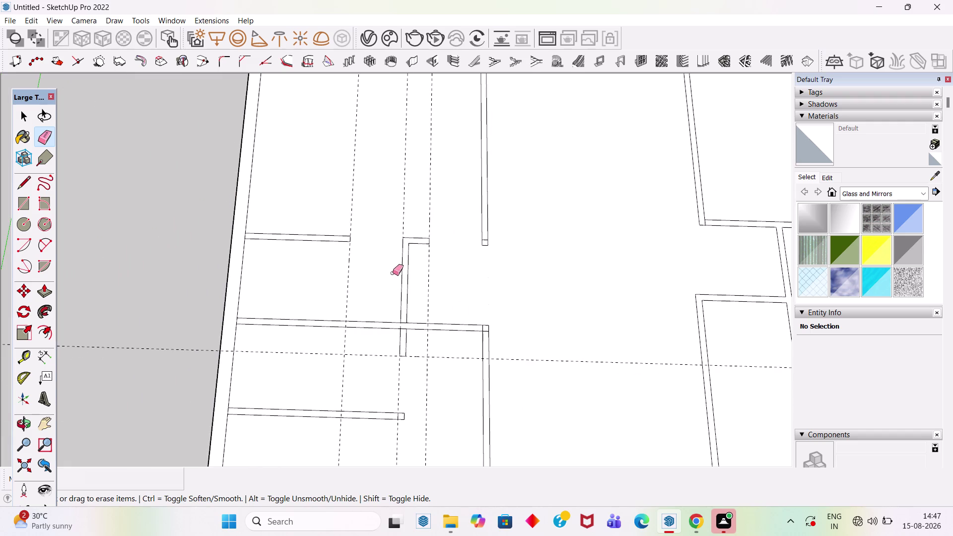
scroll(up, 3)
click(481, 308)
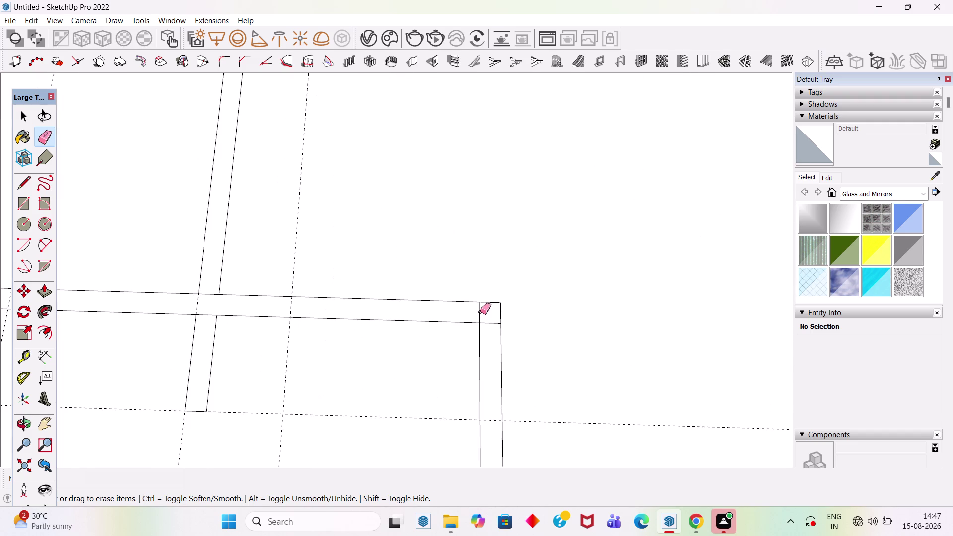
scroll(up, 3)
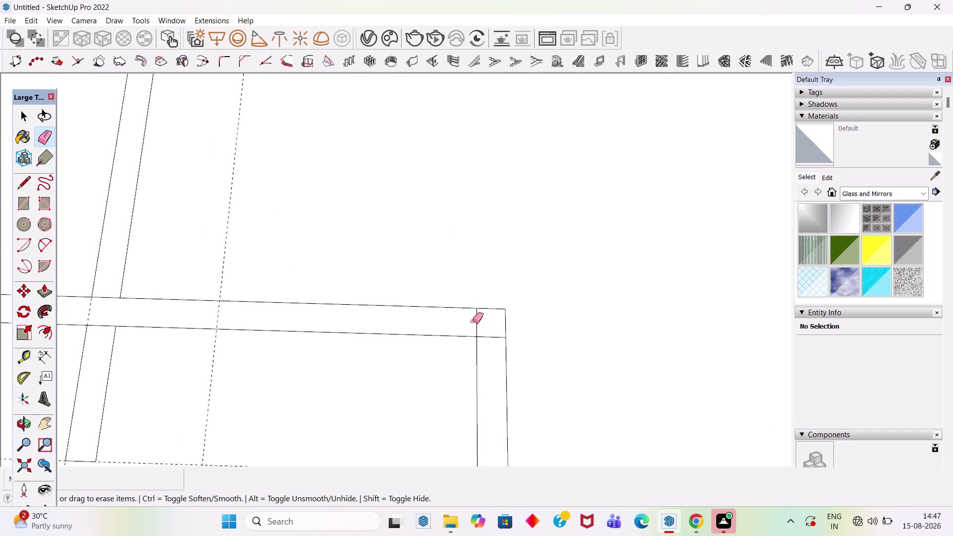
click(477, 321)
click(495, 334)
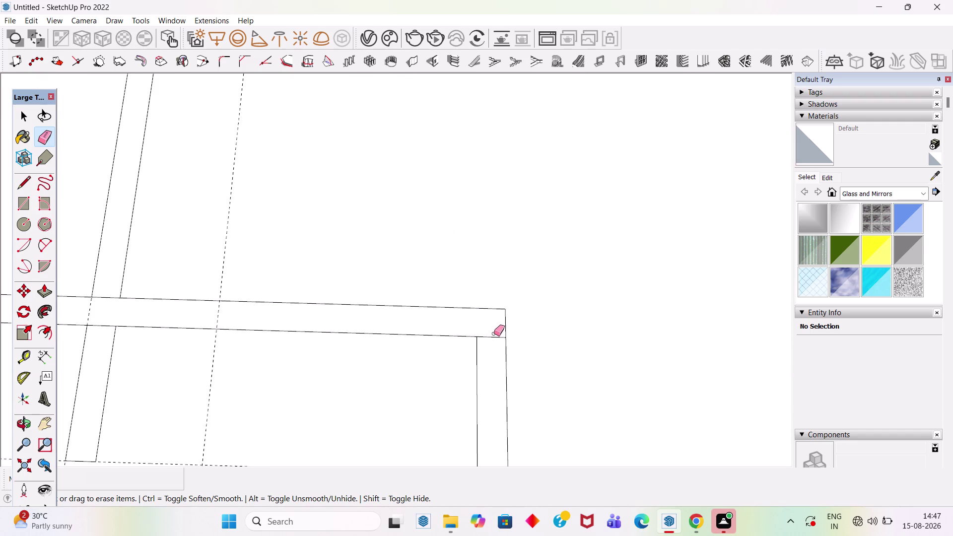
click(492, 339)
scroll(down, 3)
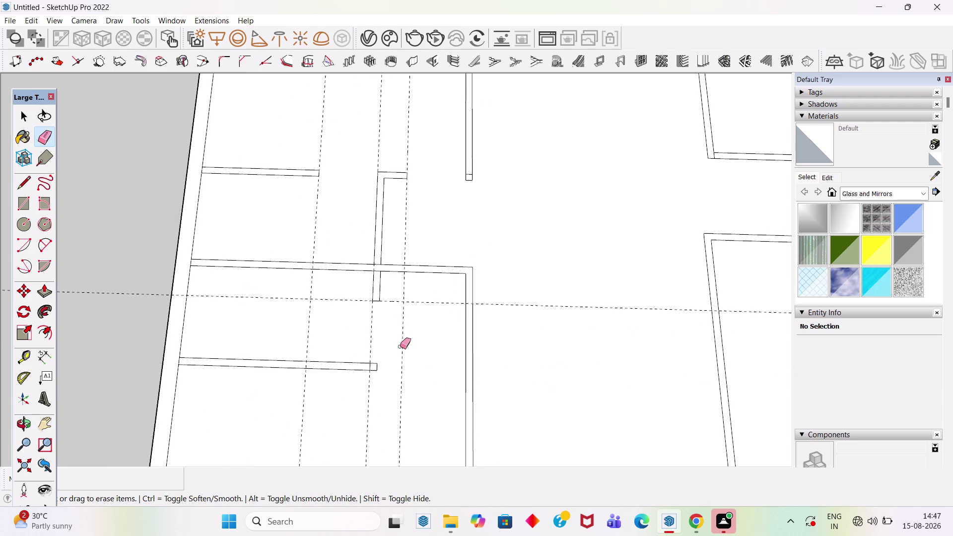
scroll(up, 3)
key(space)
scroll(down, 3)
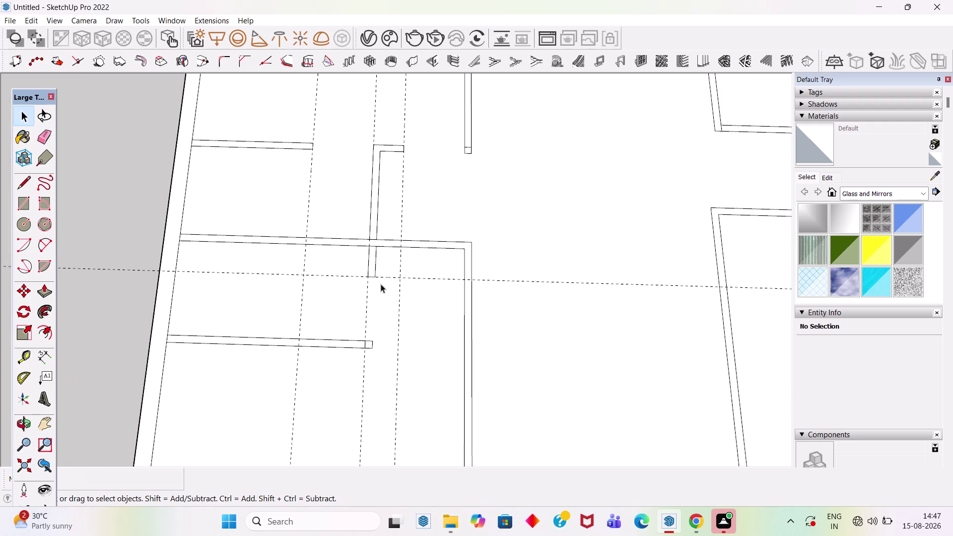
click(33, 22)
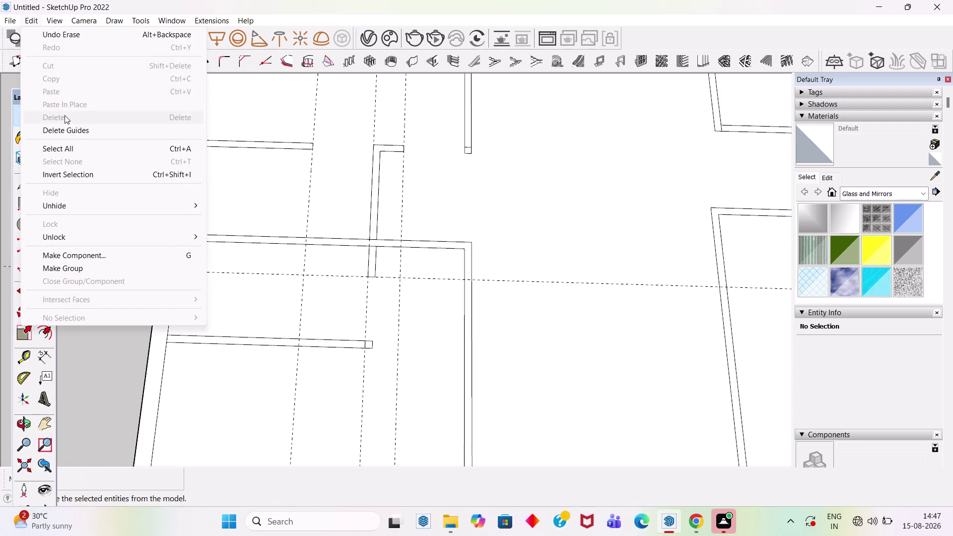
Use Edit > Delete Guides to clear every dashed guide, then zoom toward the lower-left room.
click(76, 134)
scroll(down, 3)
scroll(down, 3)
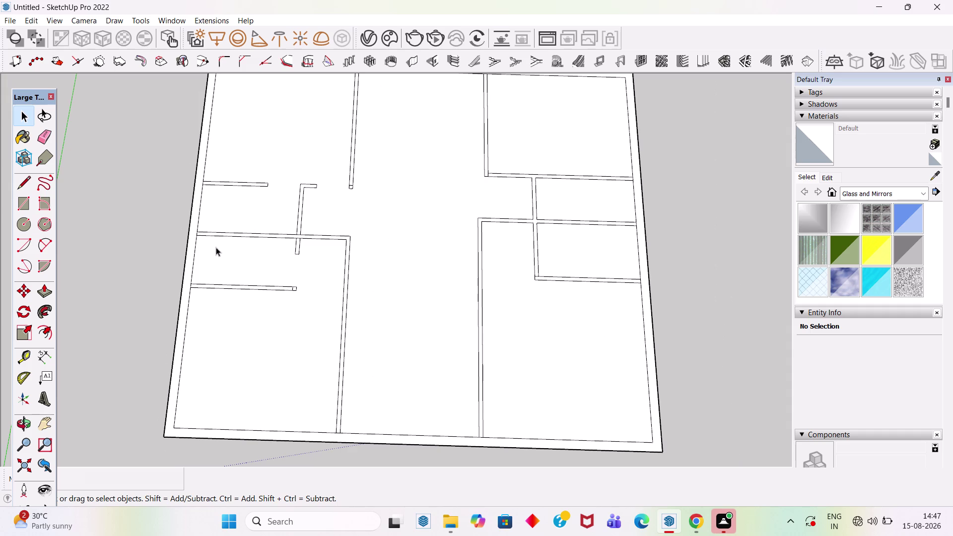
scroll(up, 3)
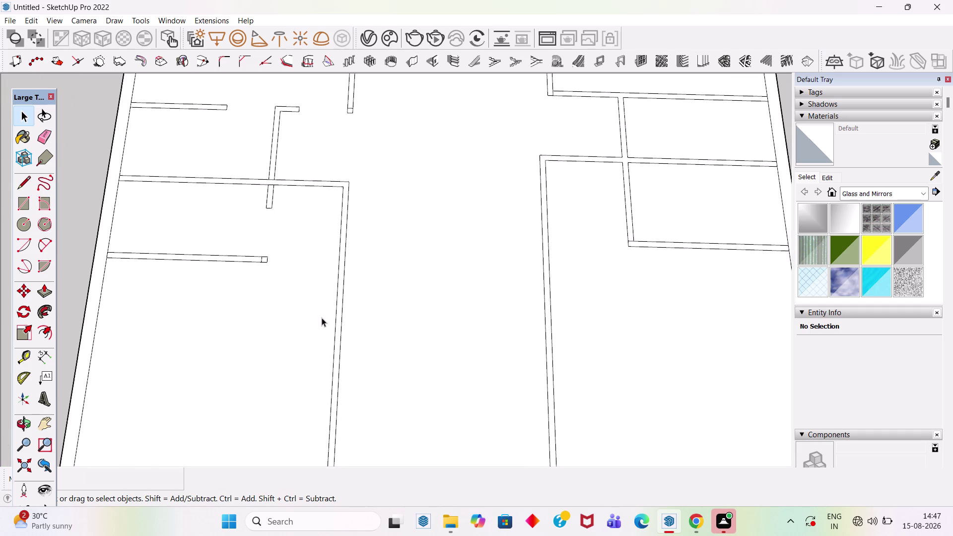
scroll(up, 3)
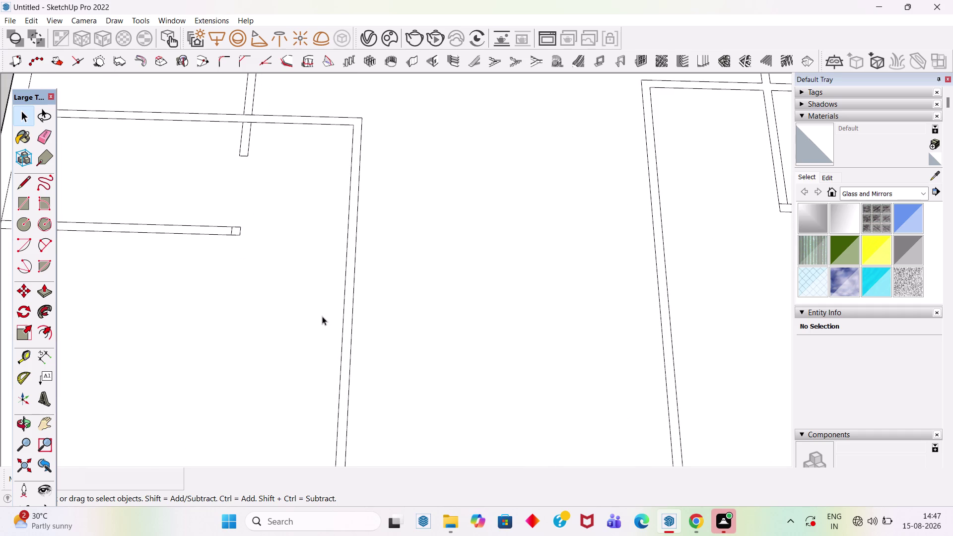
Place a guide level with the wall stub end and a second guide 3 feet away.
key(t)
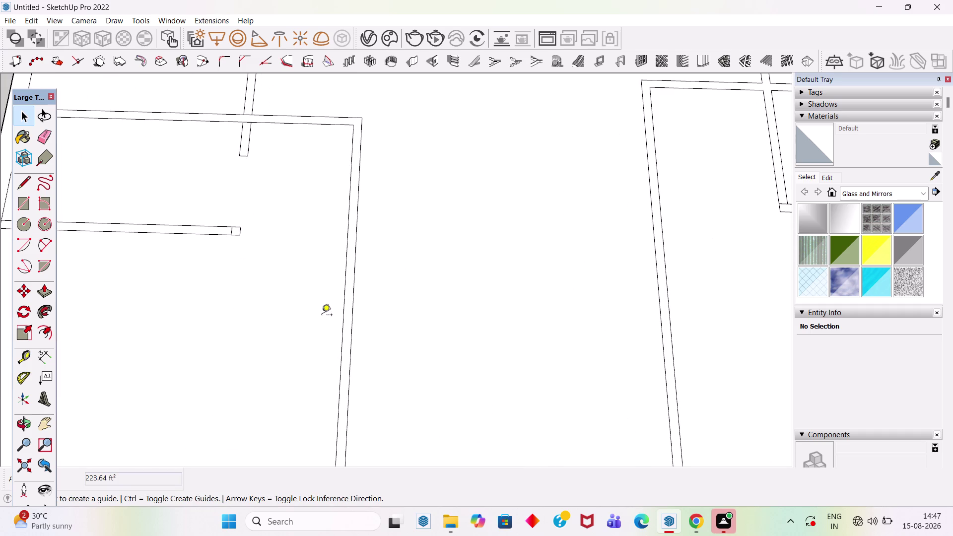
scroll(down, 3)
scroll(up, 3)
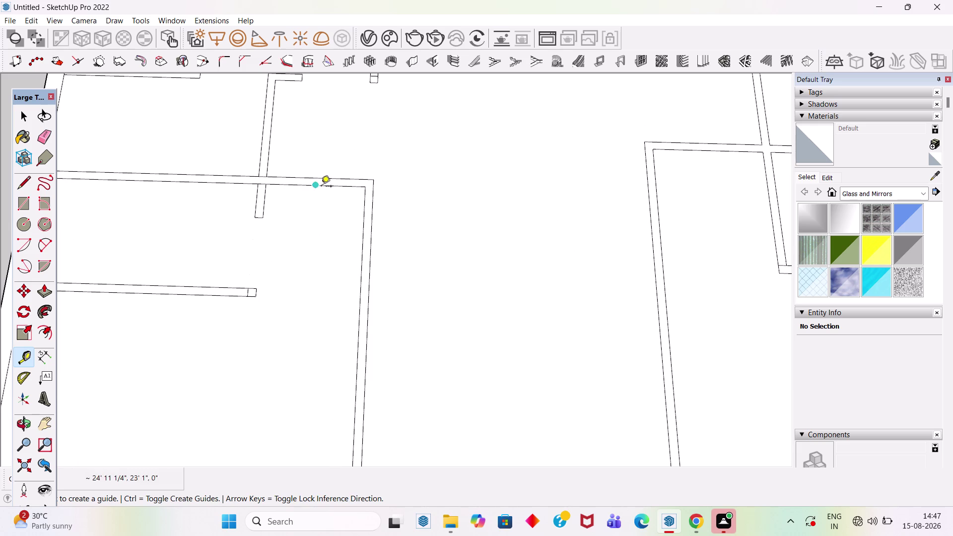
click(334, 188)
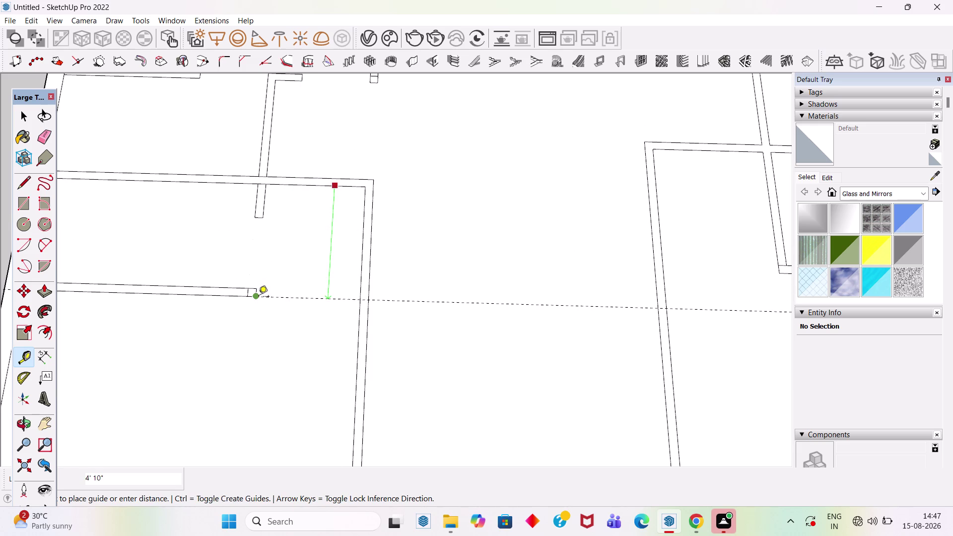
click(259, 297)
click(337, 300)
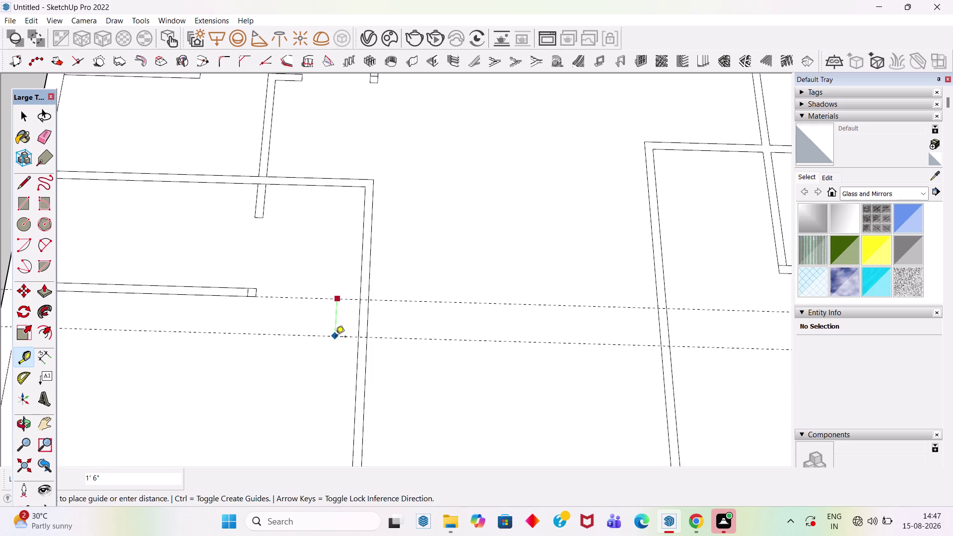
text(3')
key(Return)
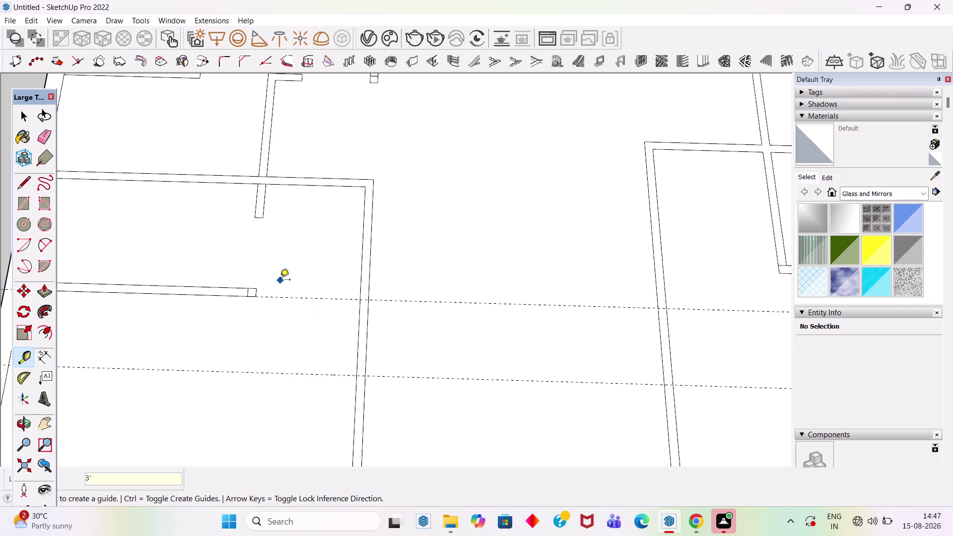
Draw opening rectangles across the left and right central walls at the guides.
key(l)
click(355, 378)
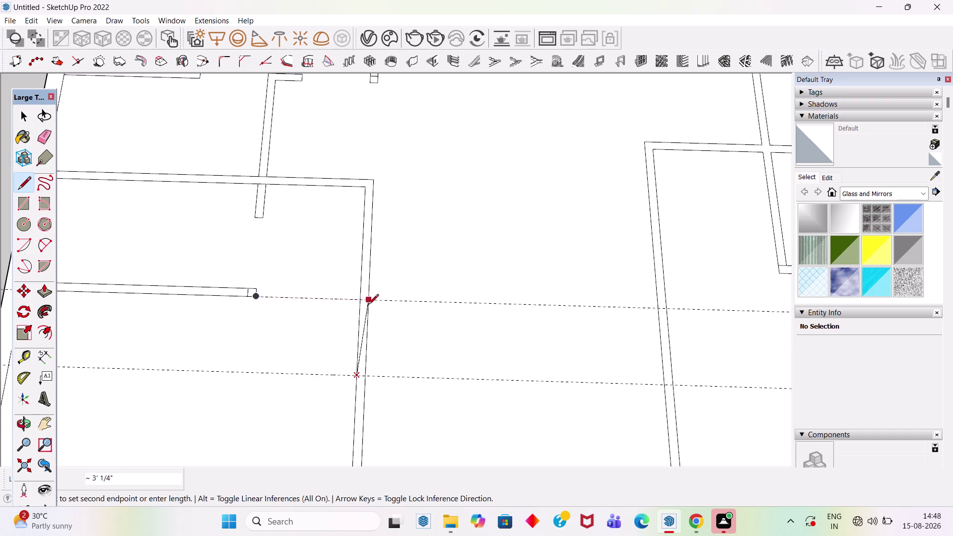
key(Escape)
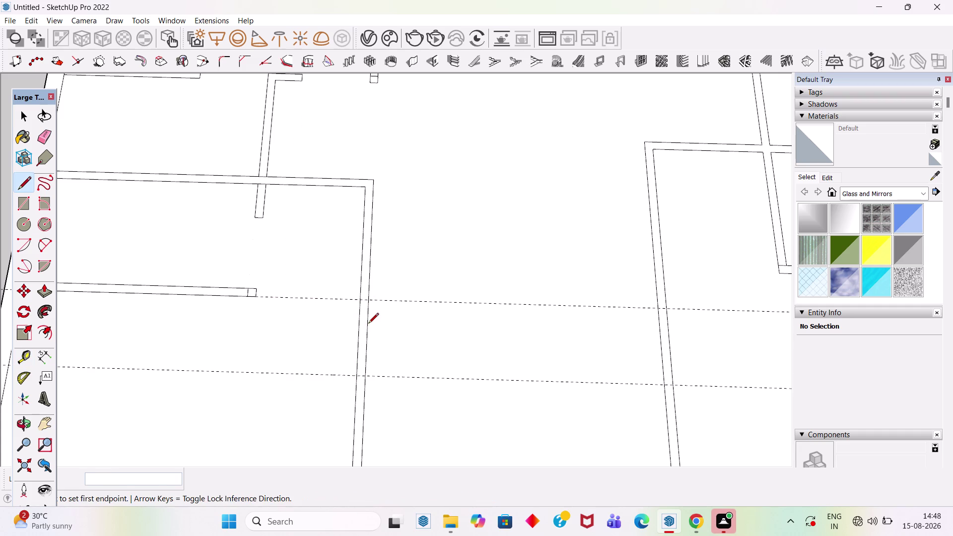
key(r)
scroll(up, 3)
click(366, 370)
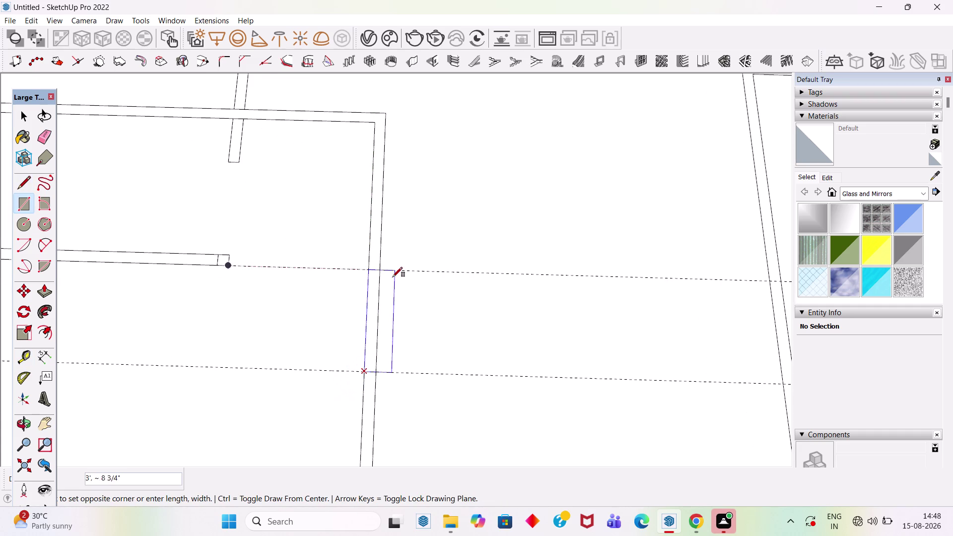
click(381, 270)
scroll(down, 3)
scroll(up, 3)
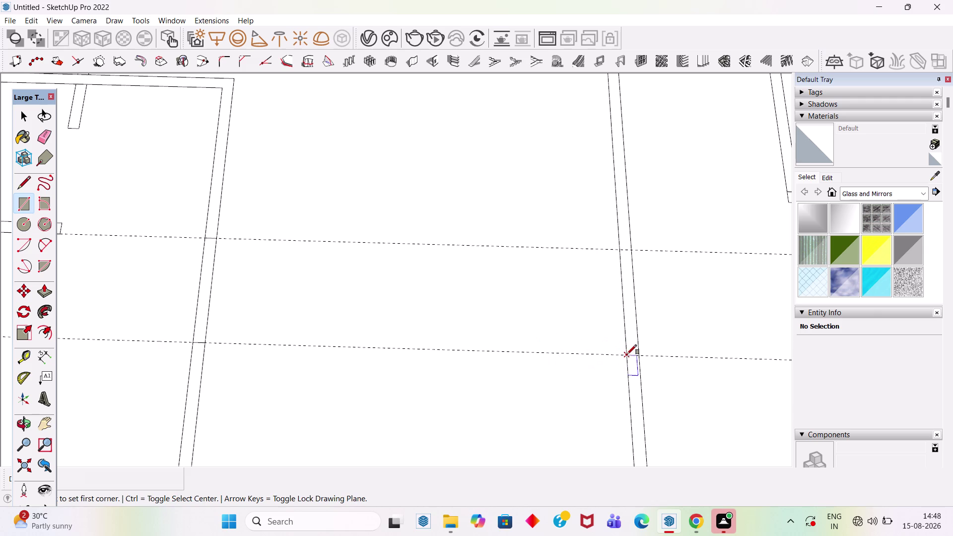
drag(628, 354, 626, 350)
click(633, 250)
scroll(down, 3)
key(space)
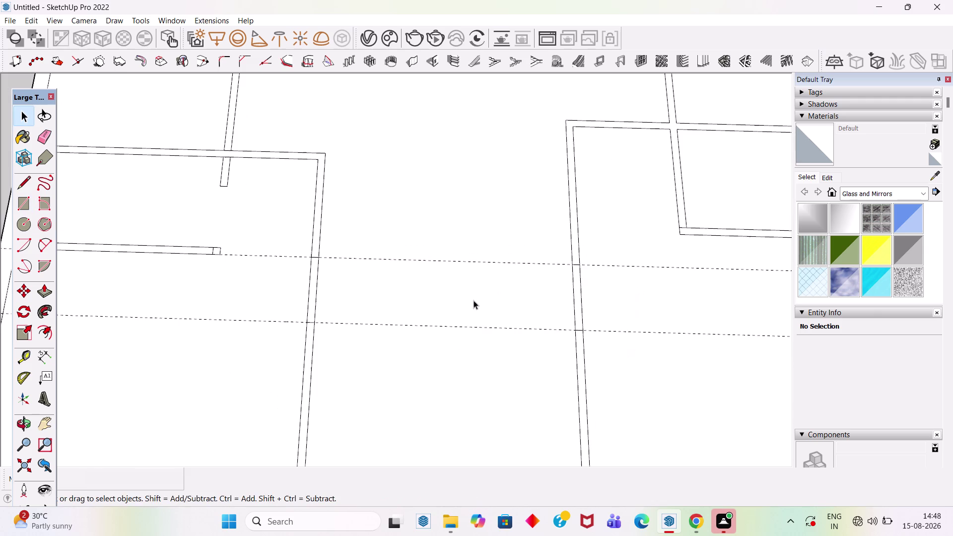
Erase the wall edges inside both openings to form the corridor.
key(e)
drag(312, 298, 319, 295)
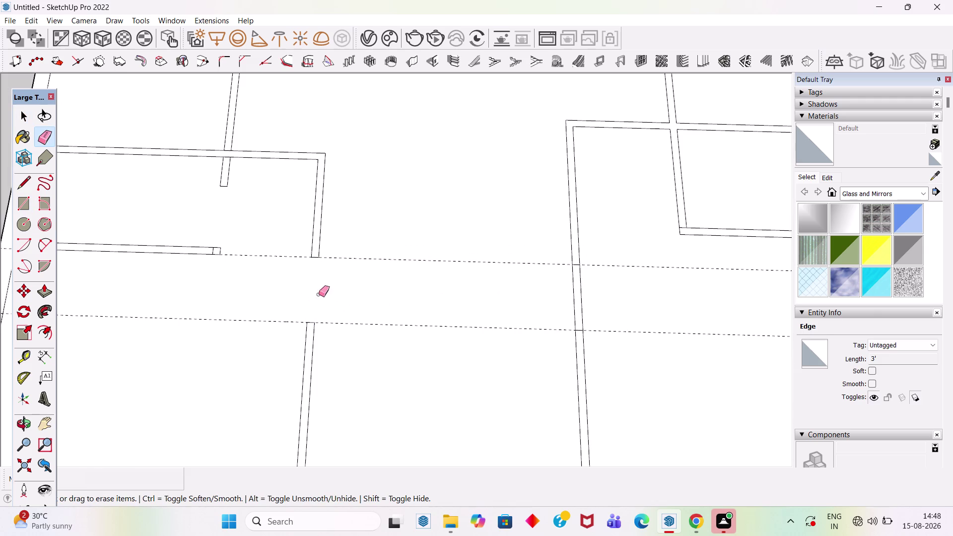
drag(575, 300, 598, 303)
scroll(down, 3)
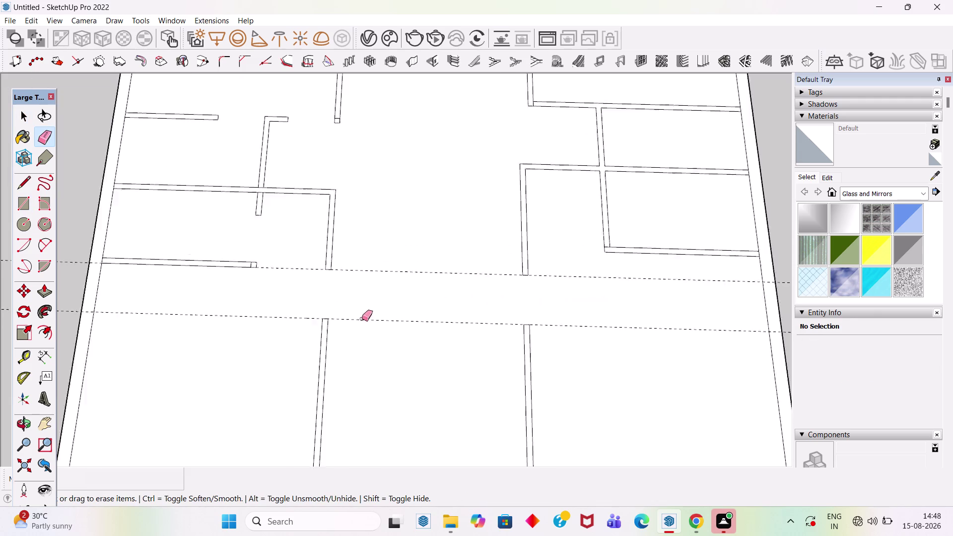
scroll(down, 3)
Delete all construction guides via Edit > Delete Guides.
key(space)
click(34, 19)
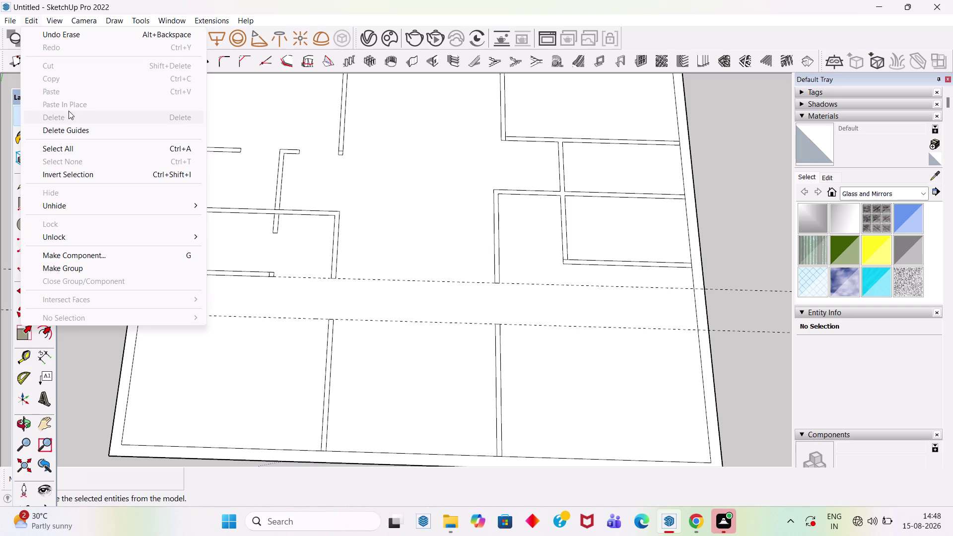
click(76, 131)
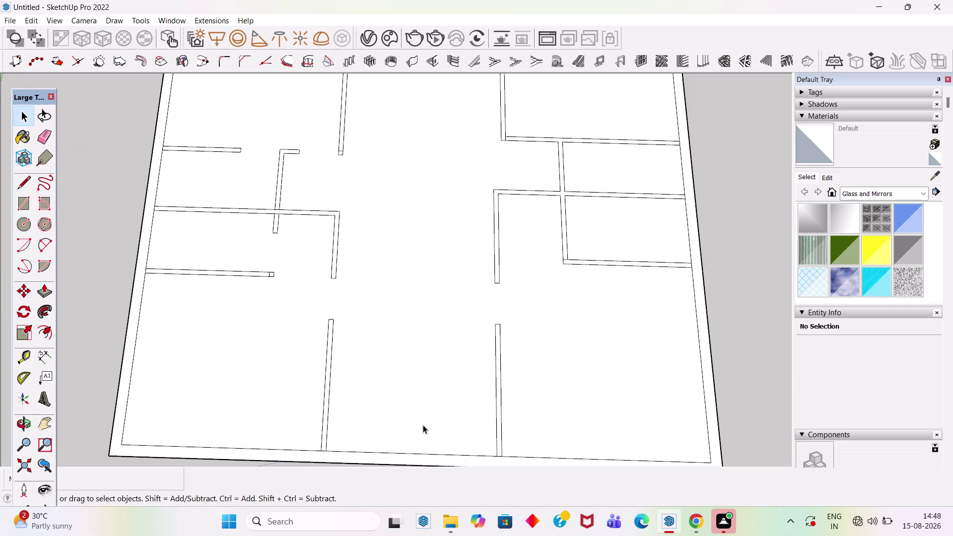
scroll(down, 3)
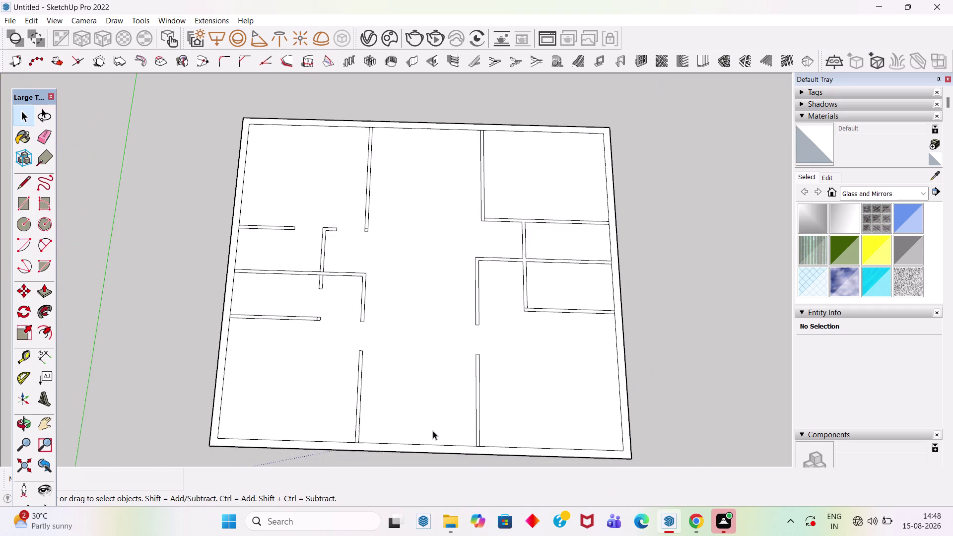
scroll(up, 3)
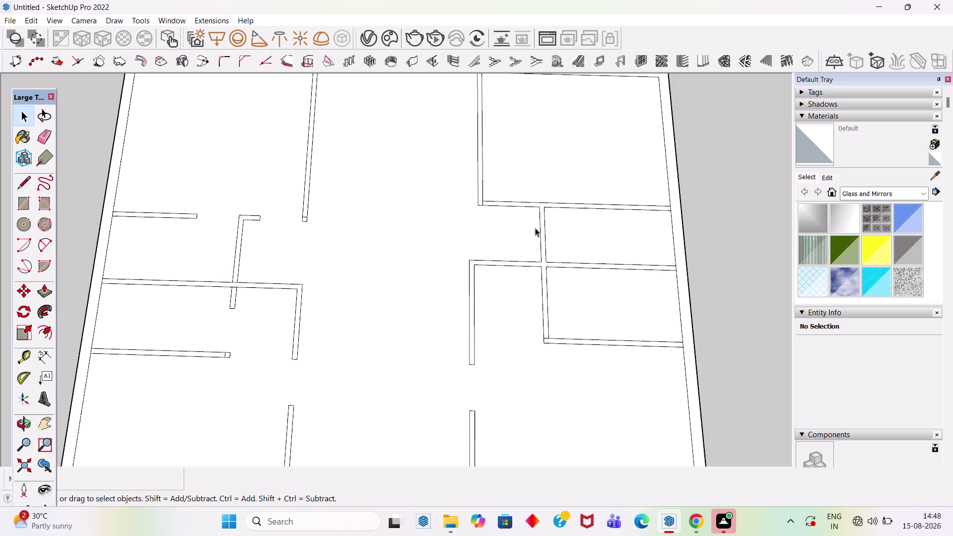
Draw a line across the wall end and erase the wall edges to open a doorway.
key(l)
scroll(up, 3)
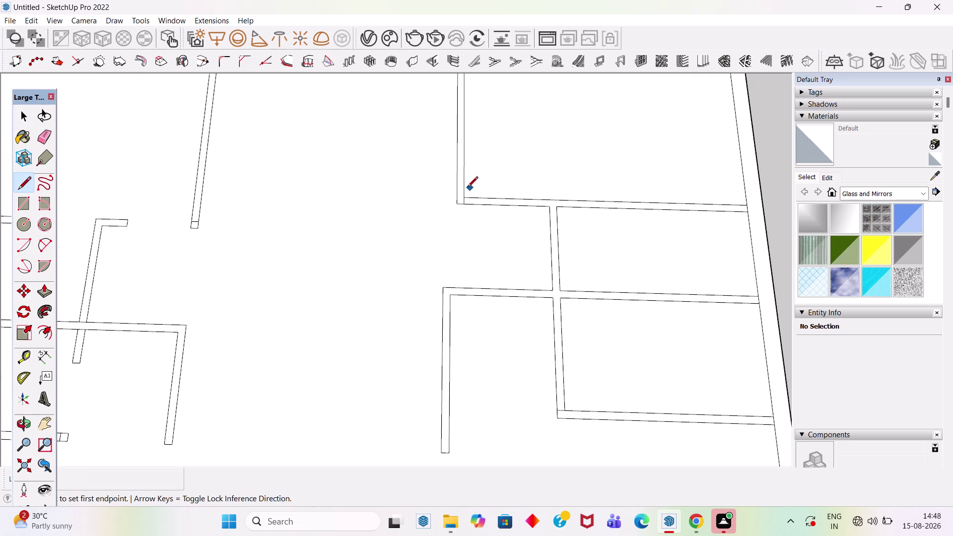
scroll(up, 3)
click(568, 210)
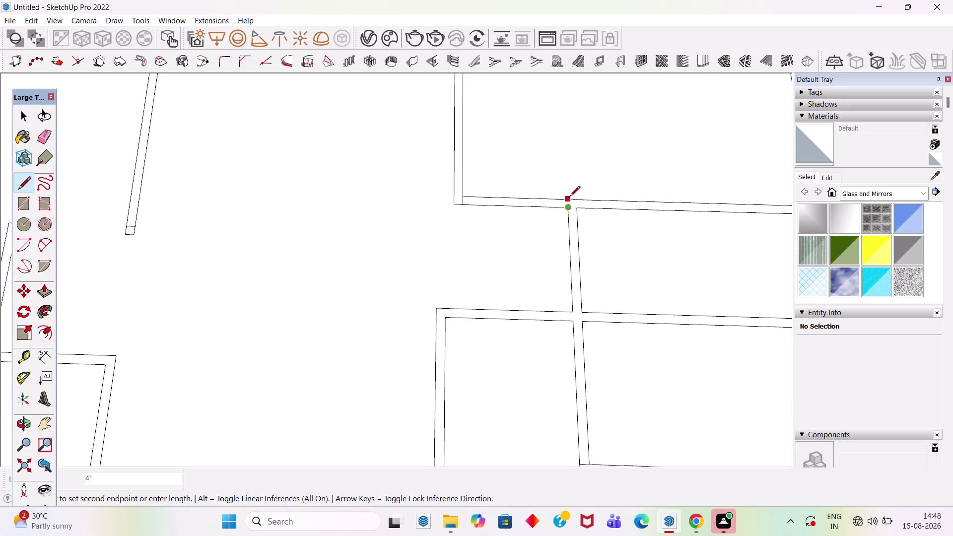
click(570, 198)
key(space)
text(e)
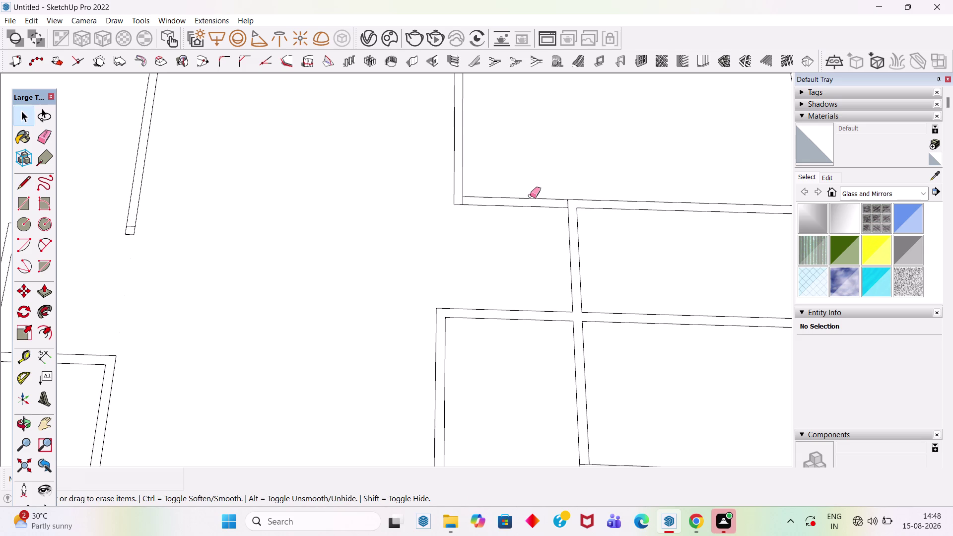
drag(530, 194, 530, 214)
key(space)
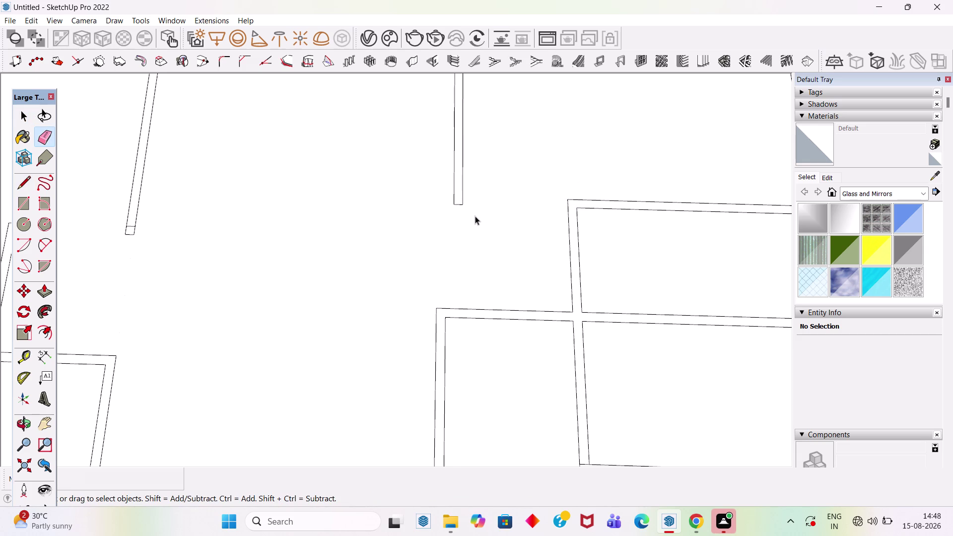
scroll(down, 3)
scroll(up, 3)
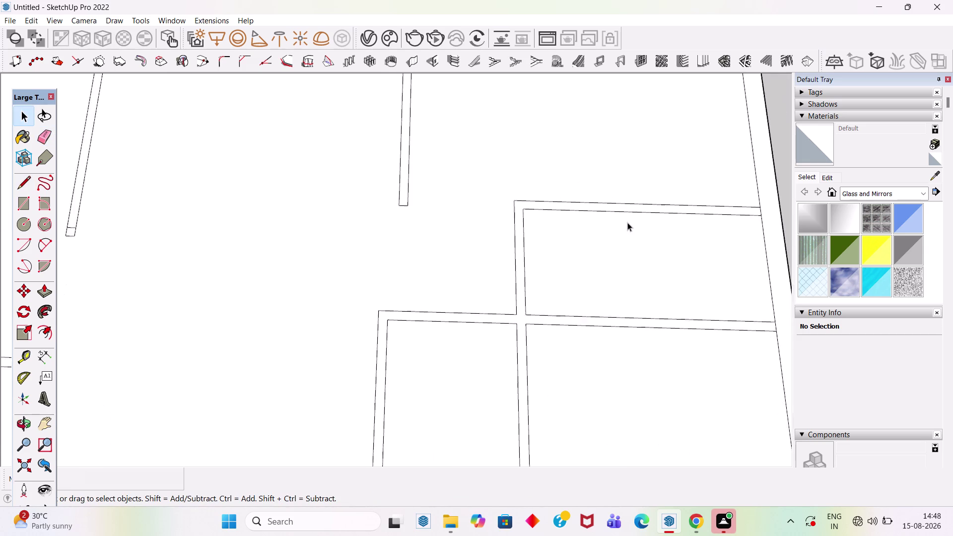
scroll(up, 3)
scroll(up, 3)
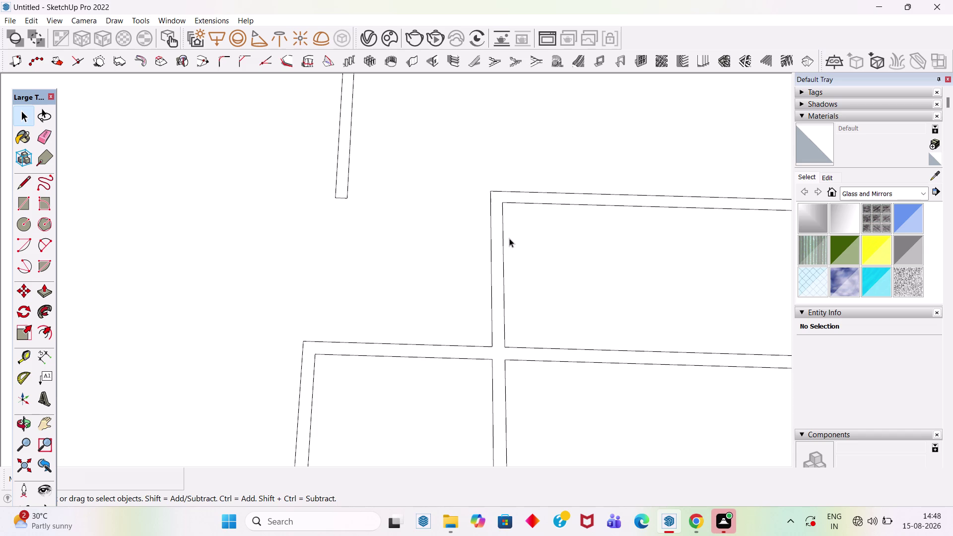
Place a guide 3 feet from the inner wall corner.
key(t)
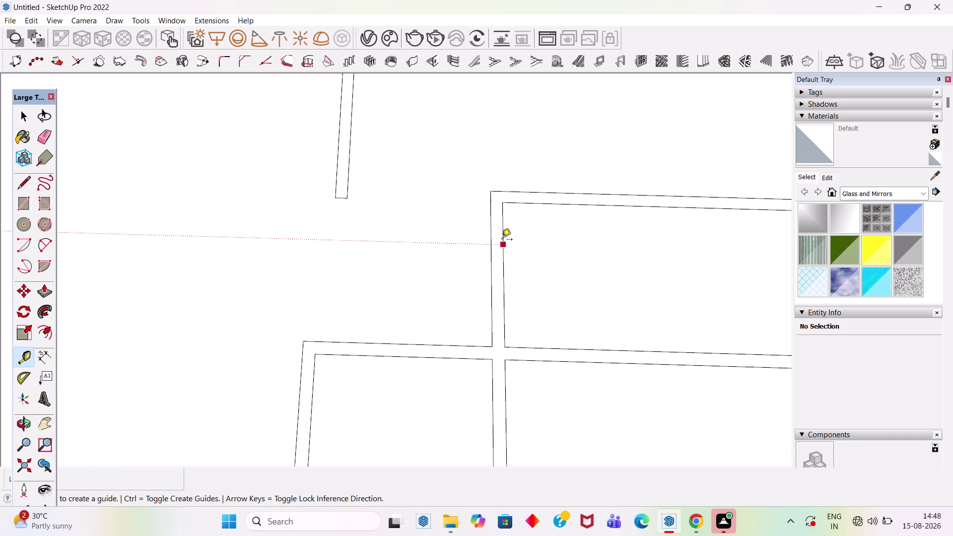
click(502, 230)
text(3)
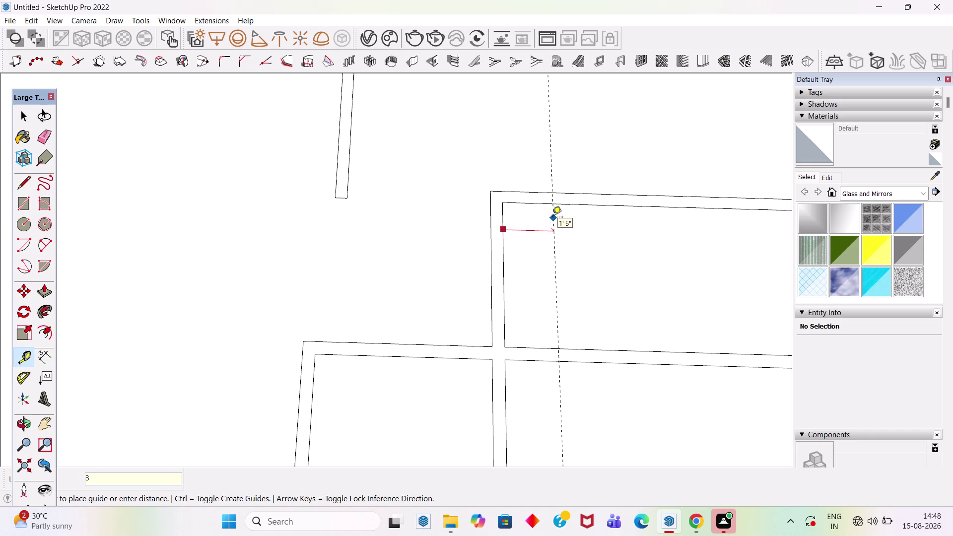
text(')
key(Return)
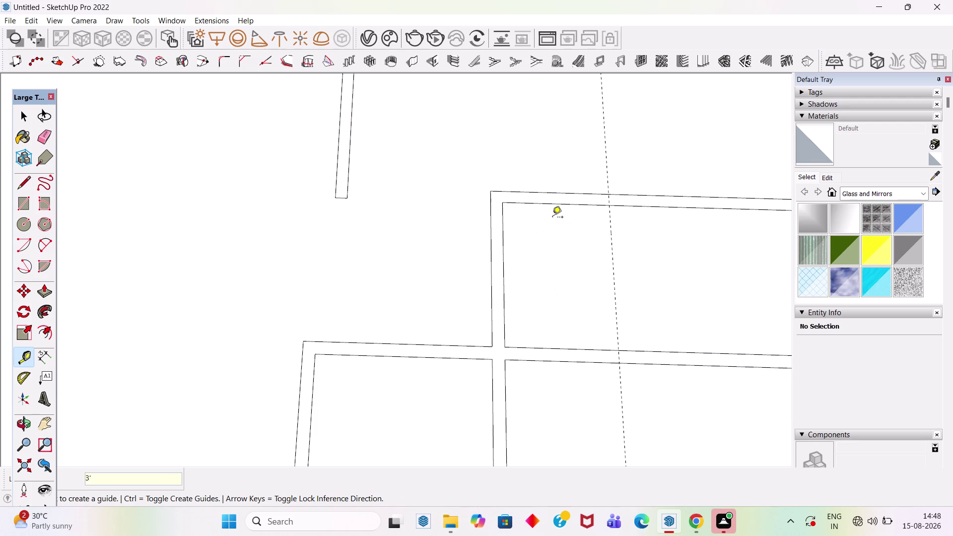
Draw two lines across the wall and erase the segment between them.
key(l)
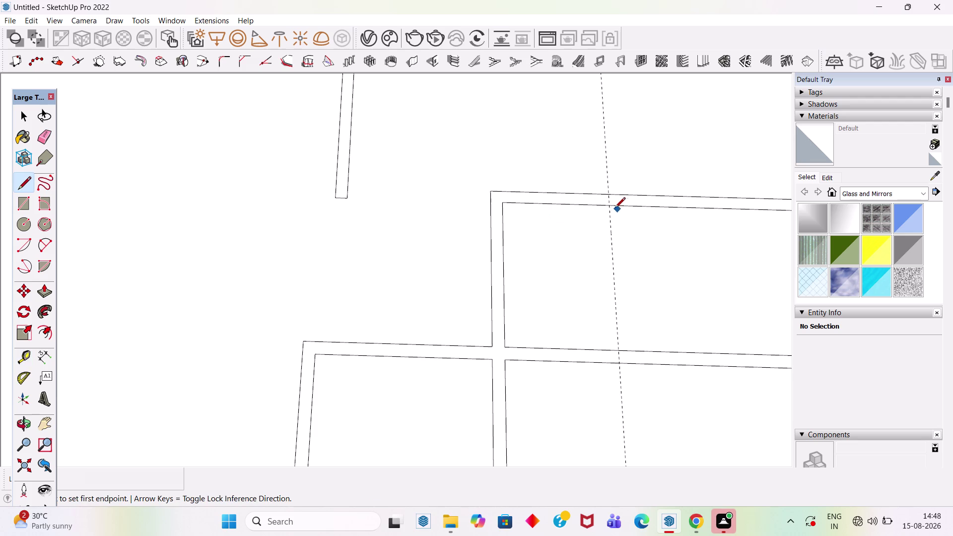
click(610, 207)
click(610, 196)
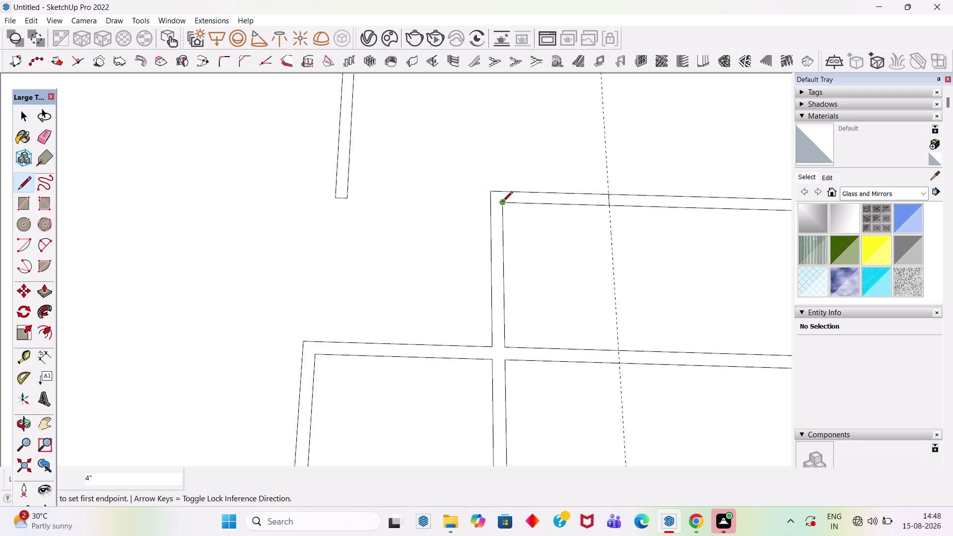
click(503, 202)
click(504, 192)
key(space)
text(e)
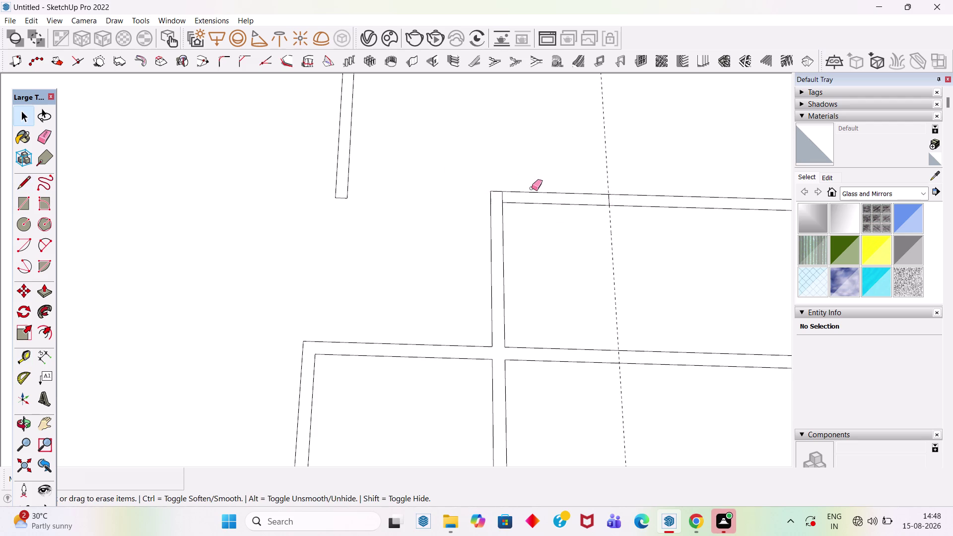
drag(532, 188, 534, 209)
scroll(down, 3)
scroll(up, 3)
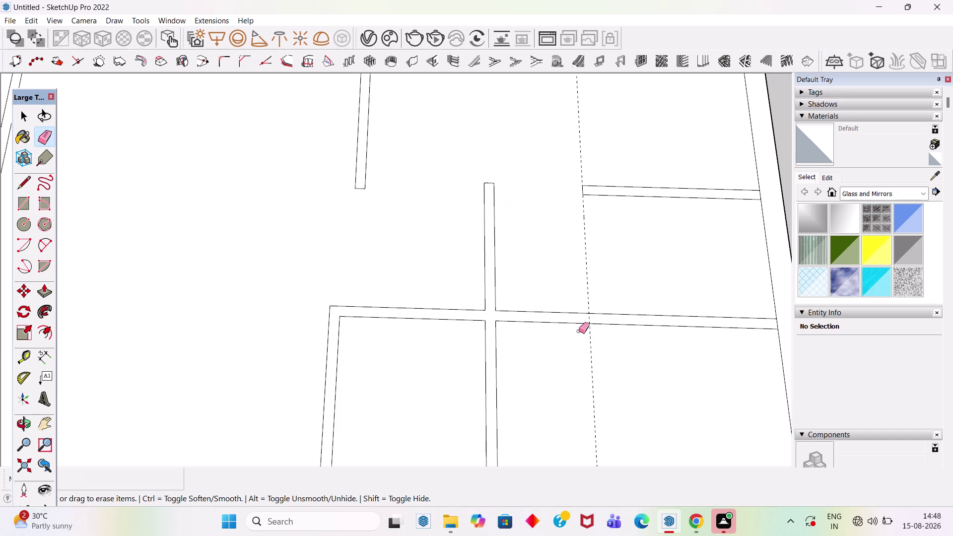
key(space)
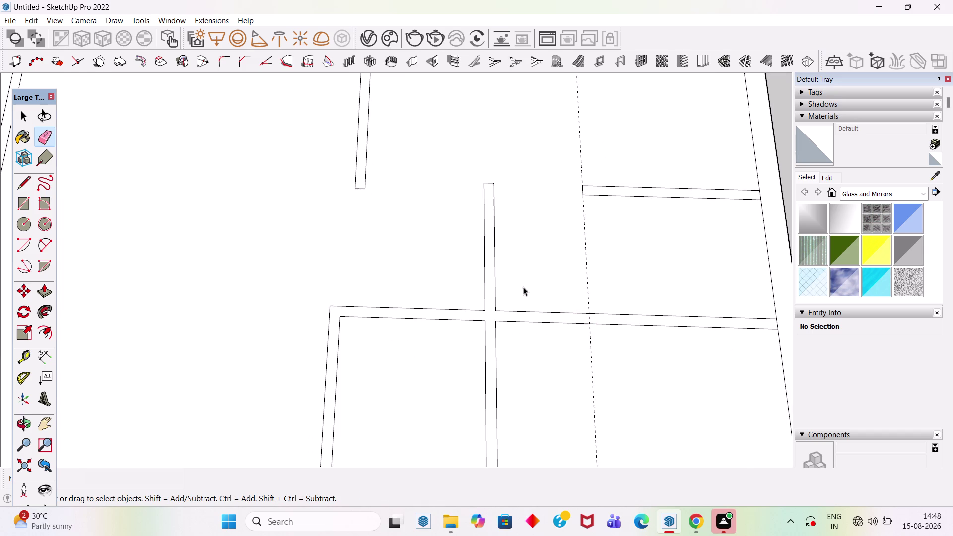
scroll(down, 3)
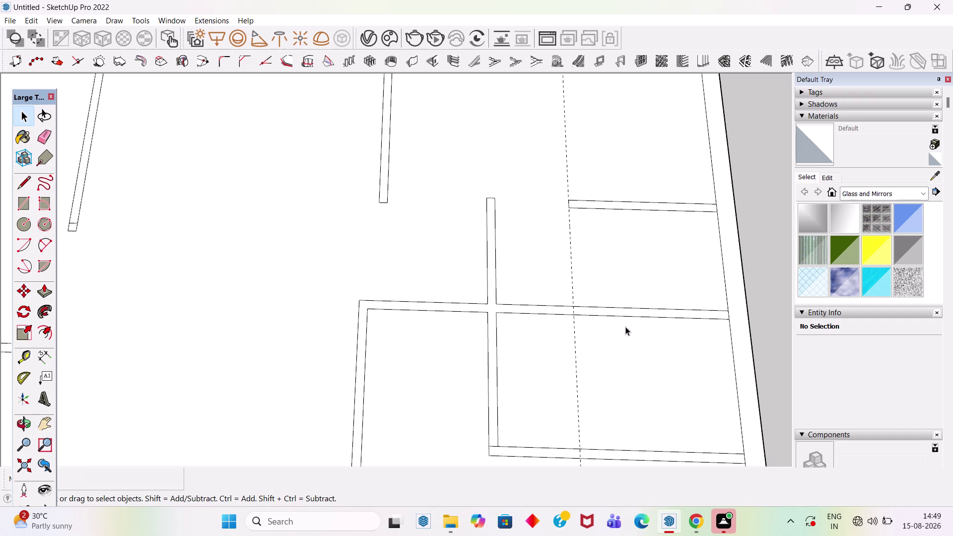
Place a guide 3 feet up from the bottom wall.
scroll(up, 3)
scroll(down, 3)
scroll(up, 3)
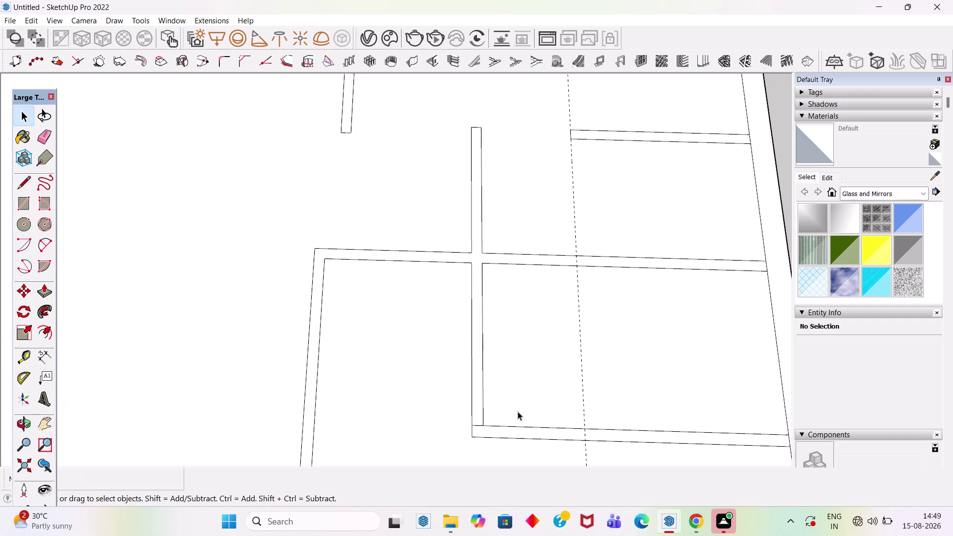
key(t)
scroll(up, 3)
click(507, 426)
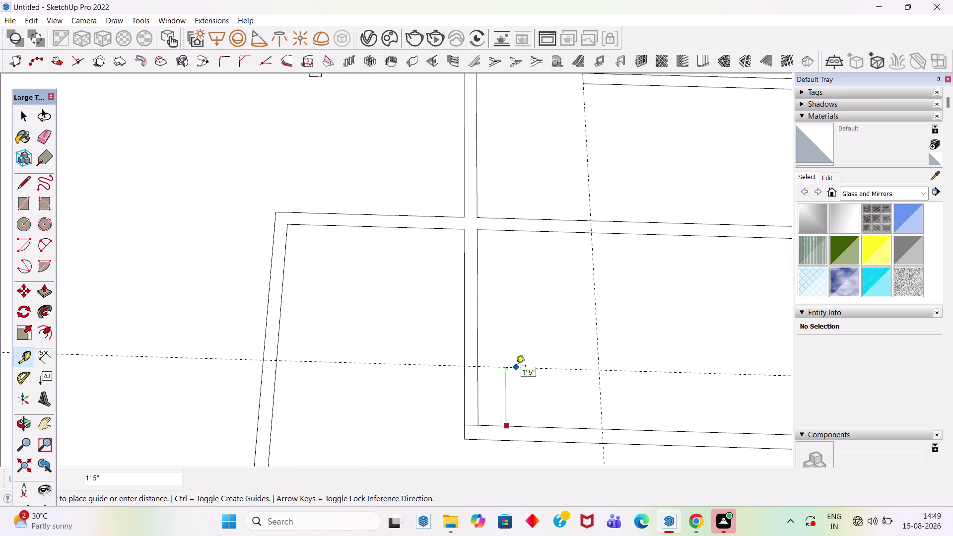
text(3')
key(Return)
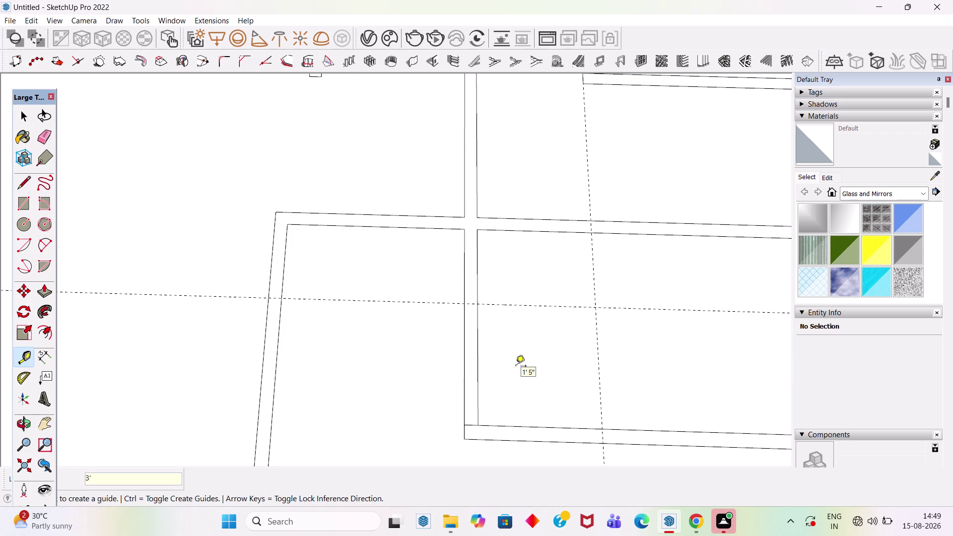
Draw a line across the wall at the guide and erase the wall below it.
key(l)
click(464, 304)
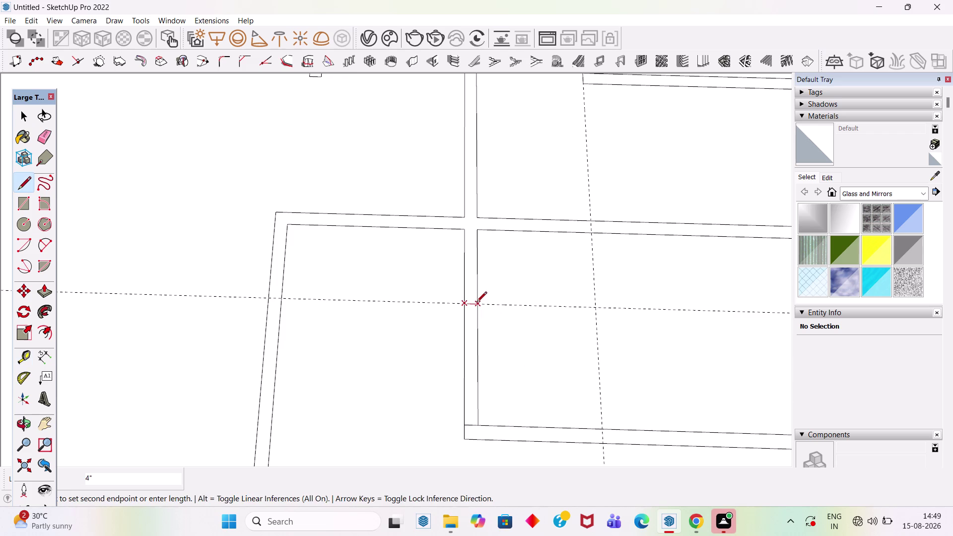
click(478, 303)
key(e)
drag(481, 347, 456, 347)
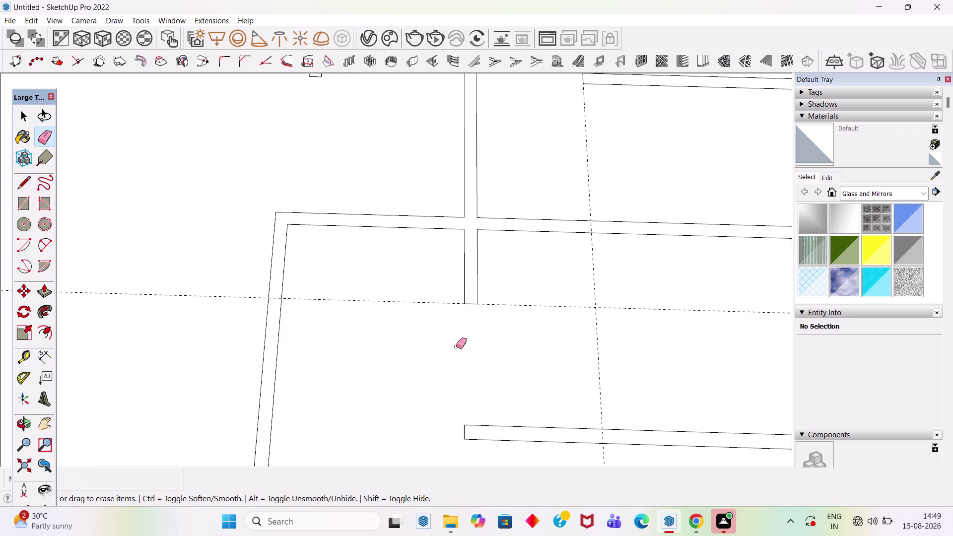
key(space)
scroll(down, 3)
scroll(down, 3)
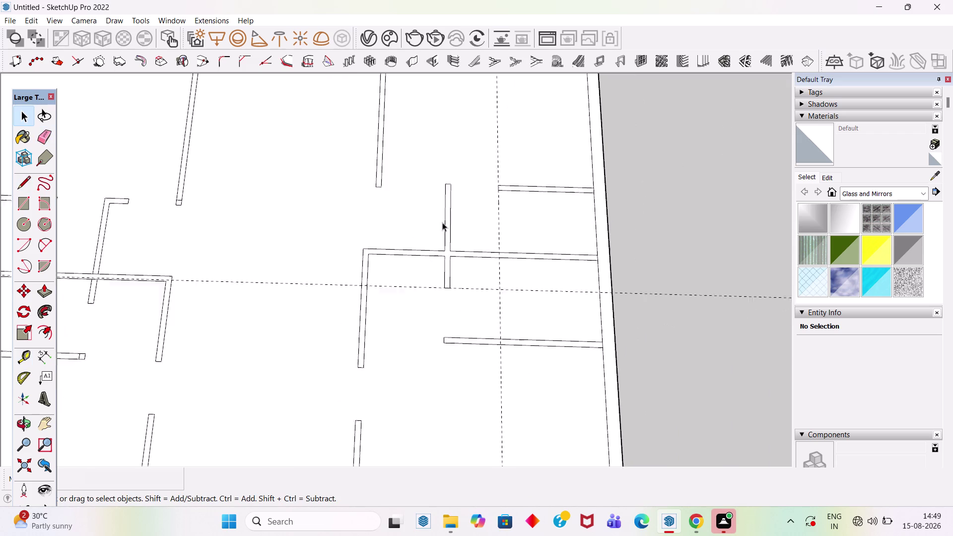
scroll(down, 3)
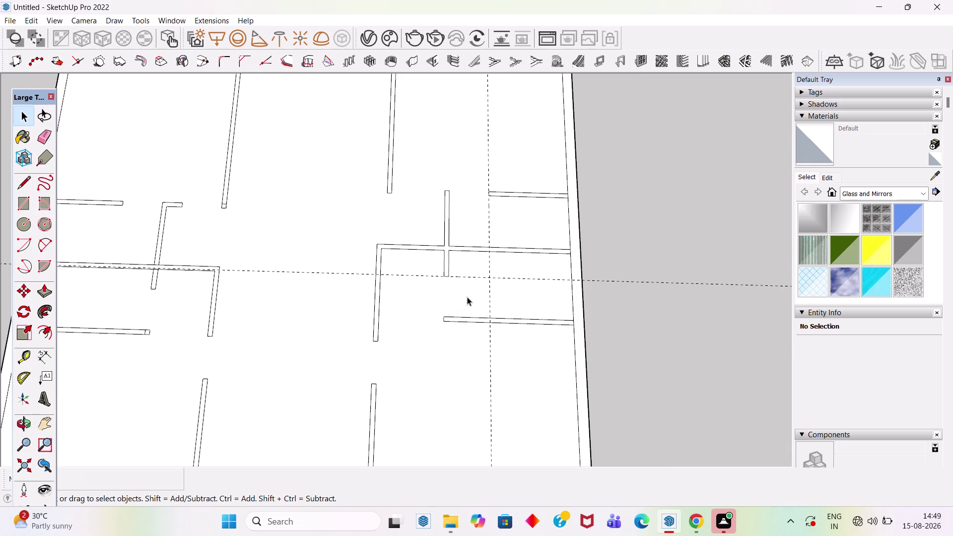
scroll(down, 3)
Place two guide lines 4' from the left and middle interior walls.
scroll(up, 3)
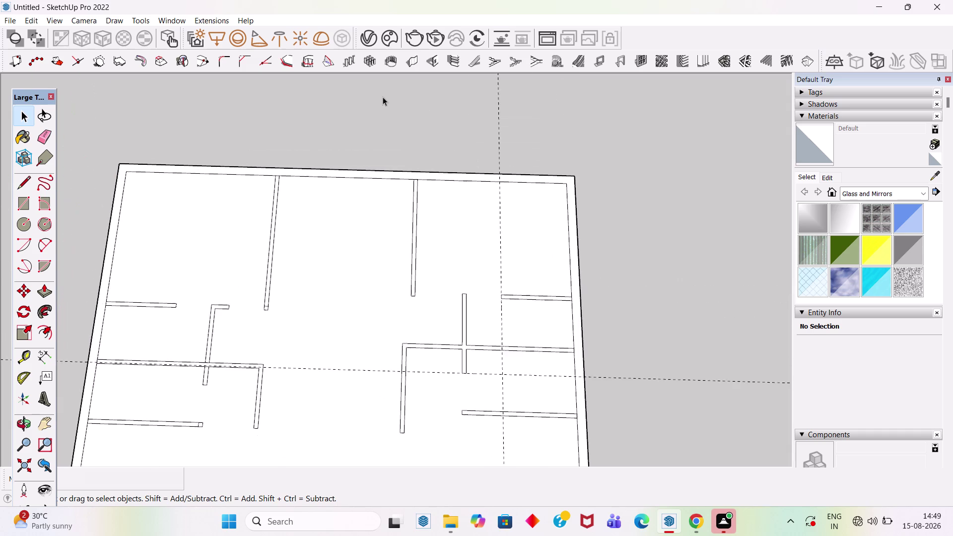
scroll(up, 3)
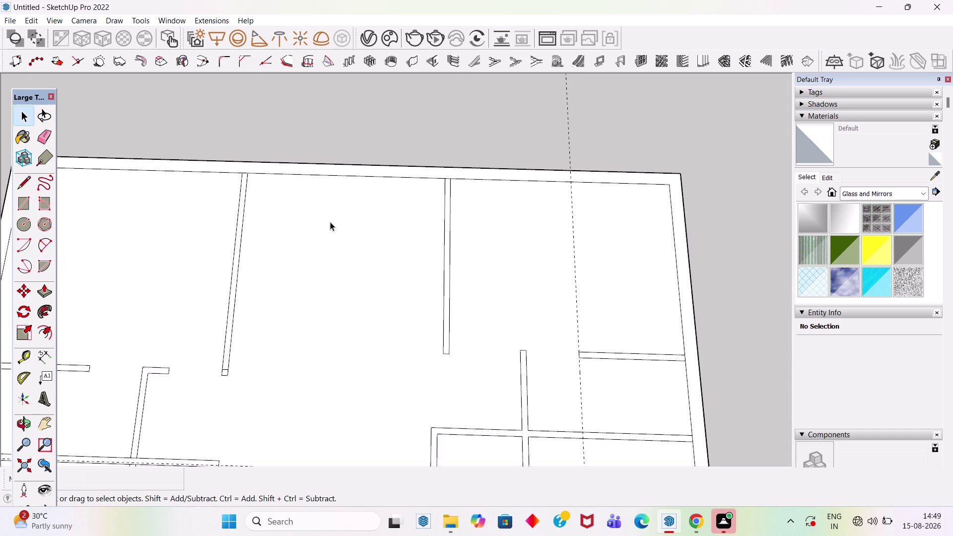
key(t)
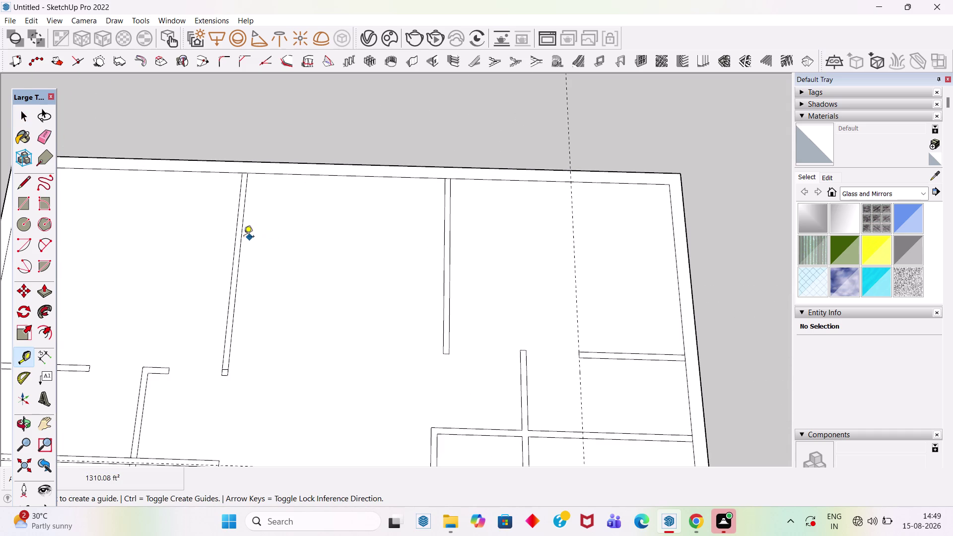
click(241, 236)
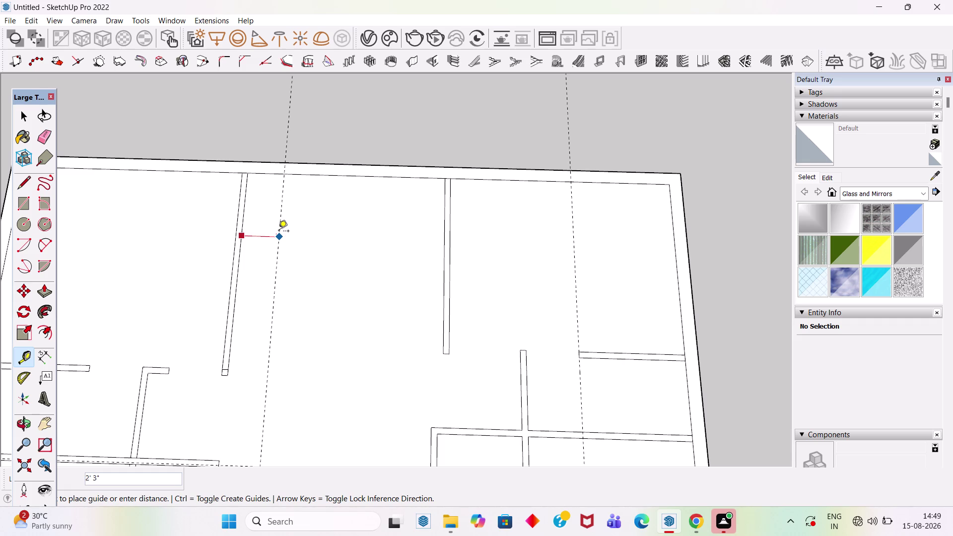
text(4)
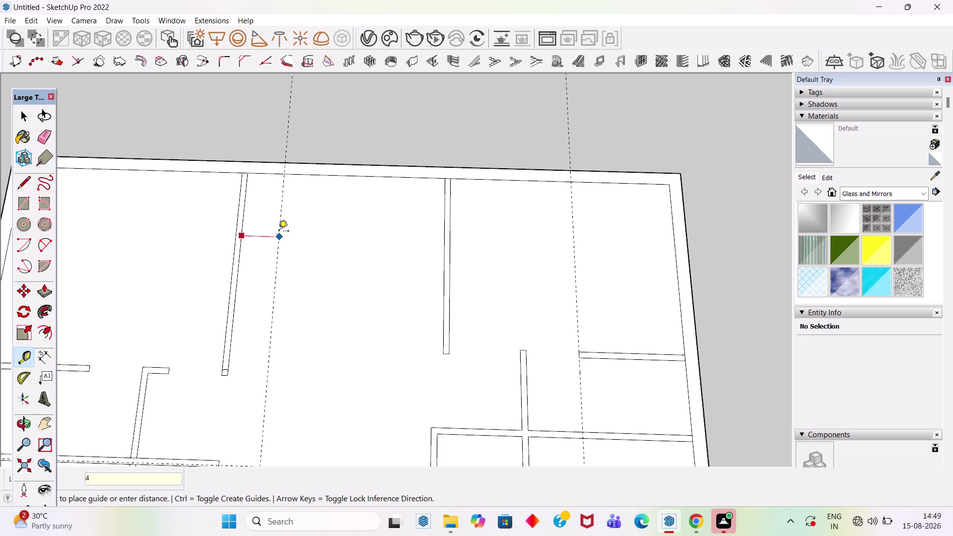
text(')
key(Return)
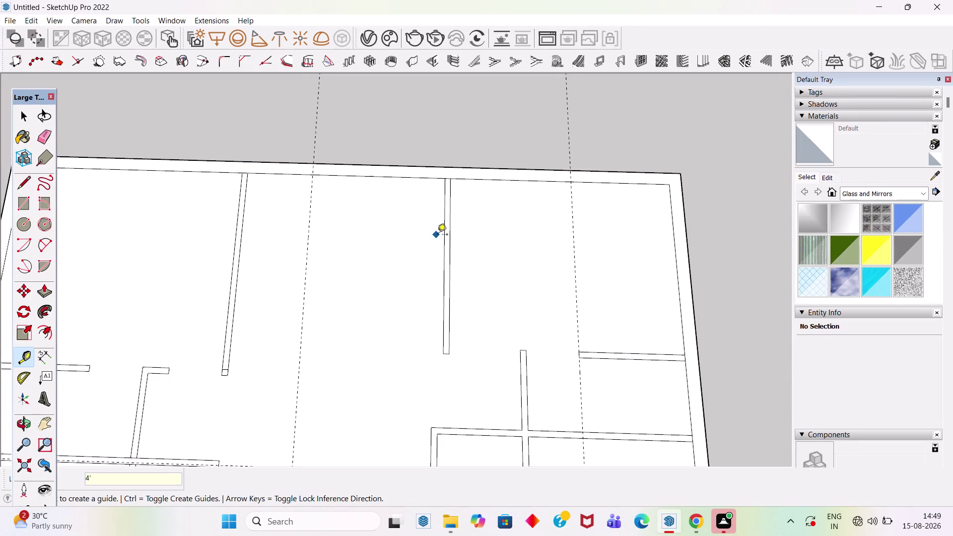
click(443, 223)
text(4)
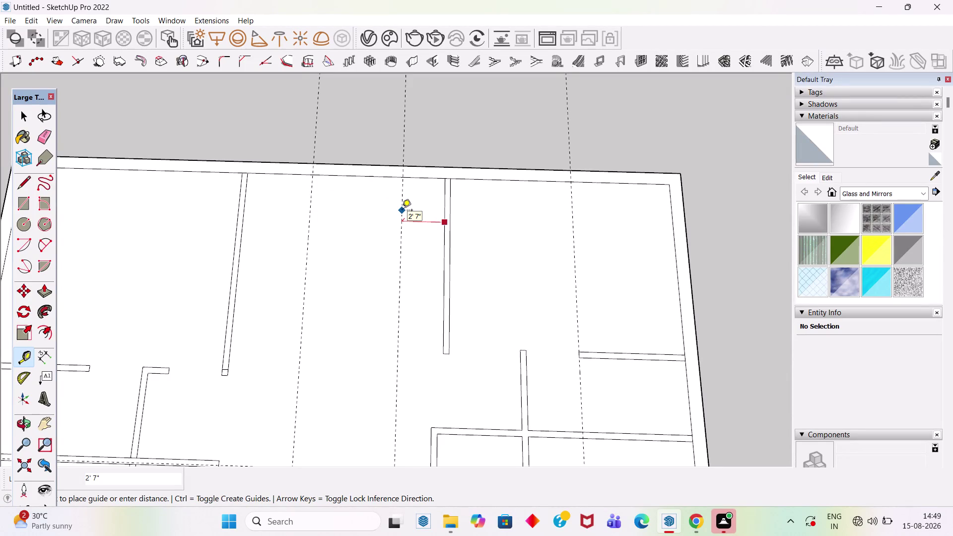
text(')
key(Return)
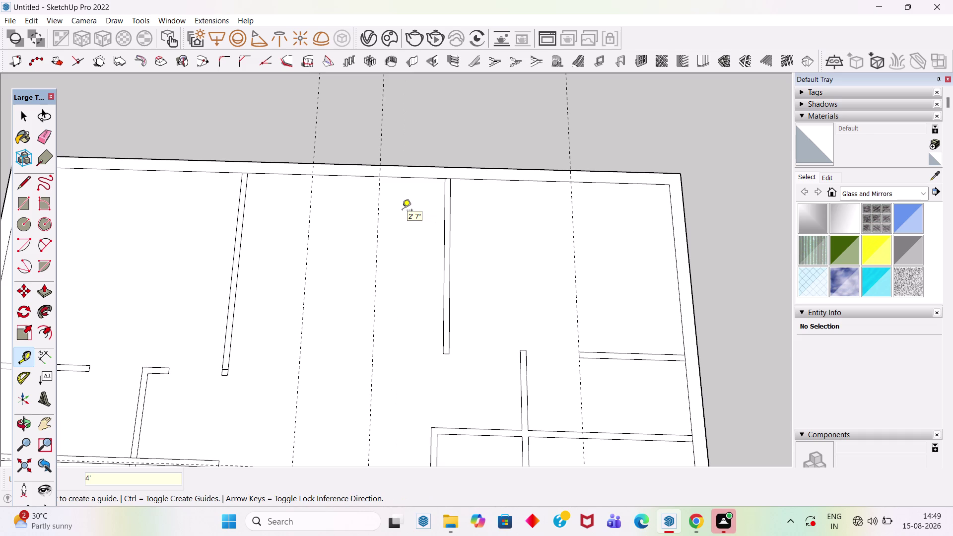
key(space)
Draw two rectangles across the top exterior wall at the interior wall junctions.
text(r)
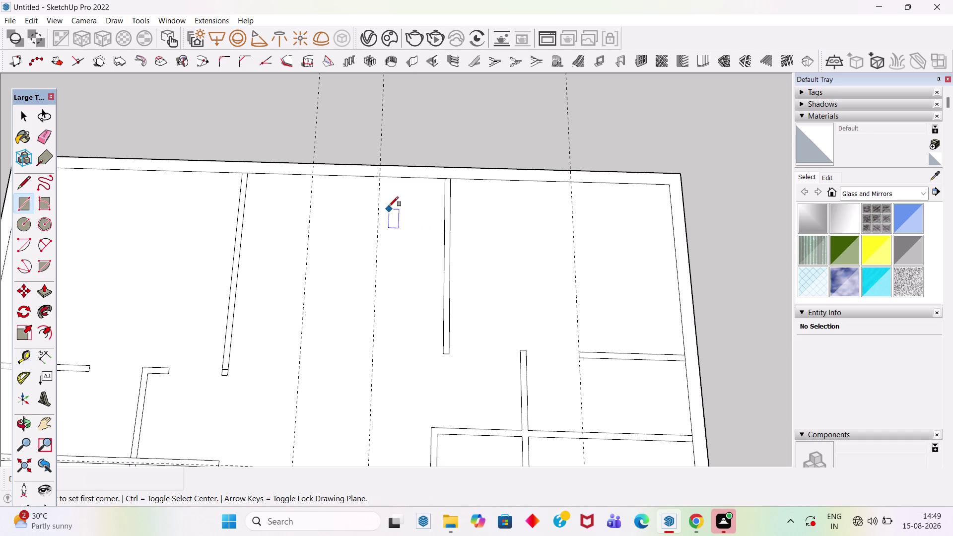
scroll(up, 3)
click(377, 175)
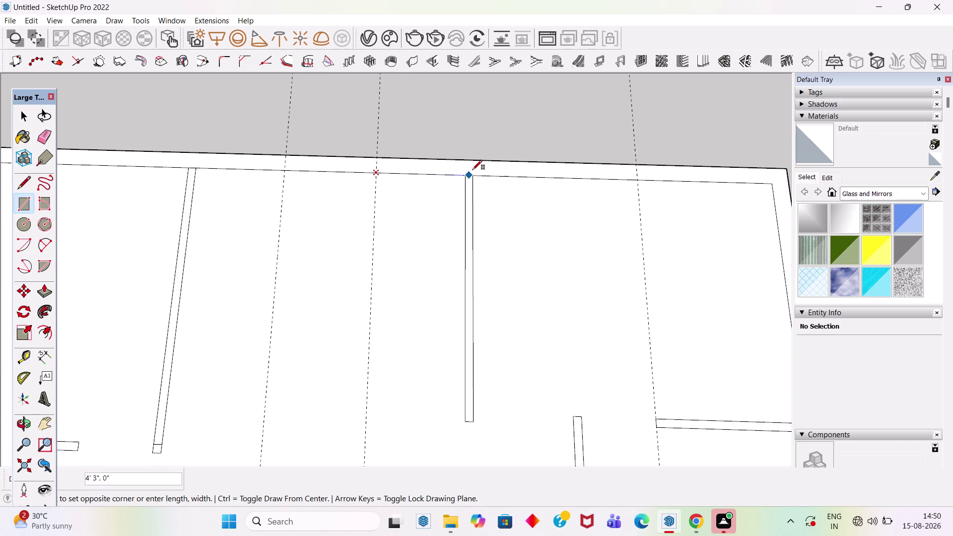
key(Escape)
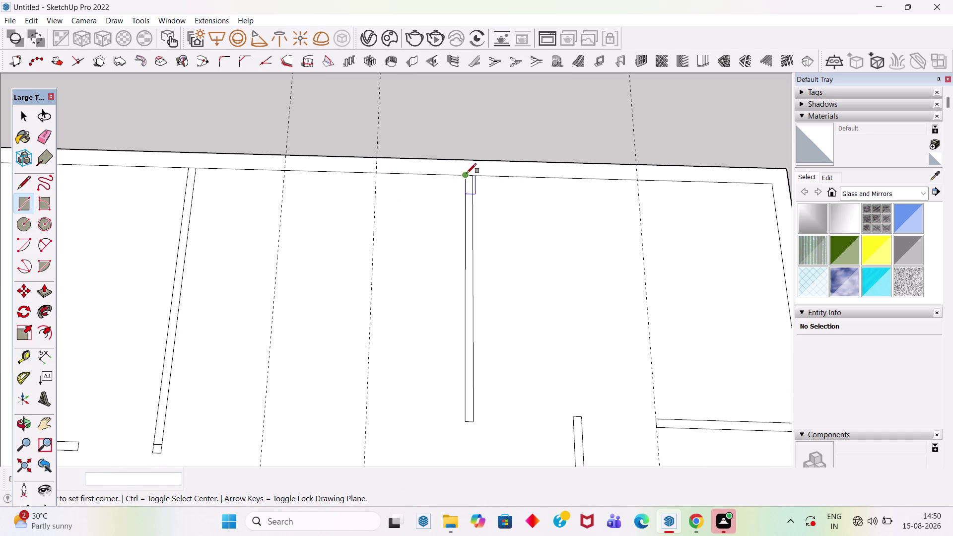
drag(467, 173, 461, 171)
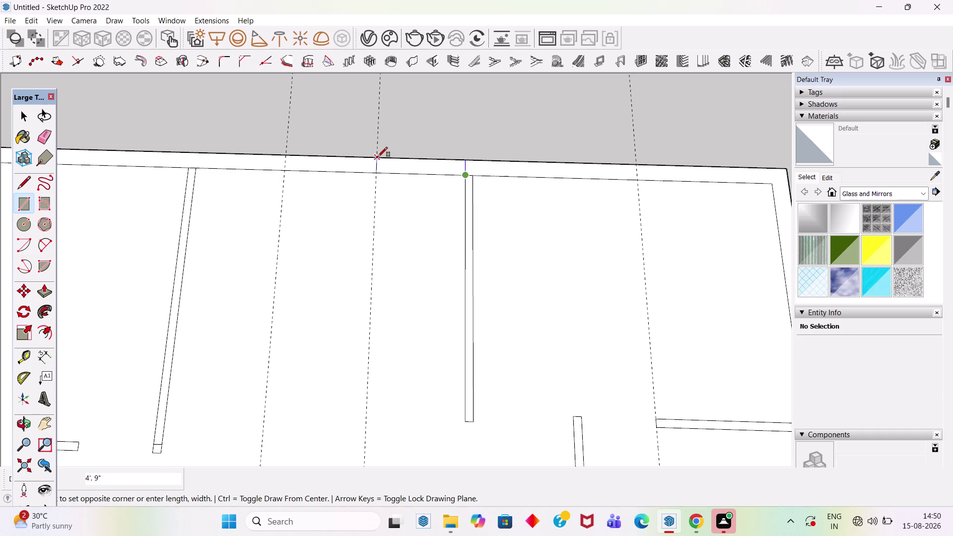
click(378, 157)
drag(285, 153, 274, 155)
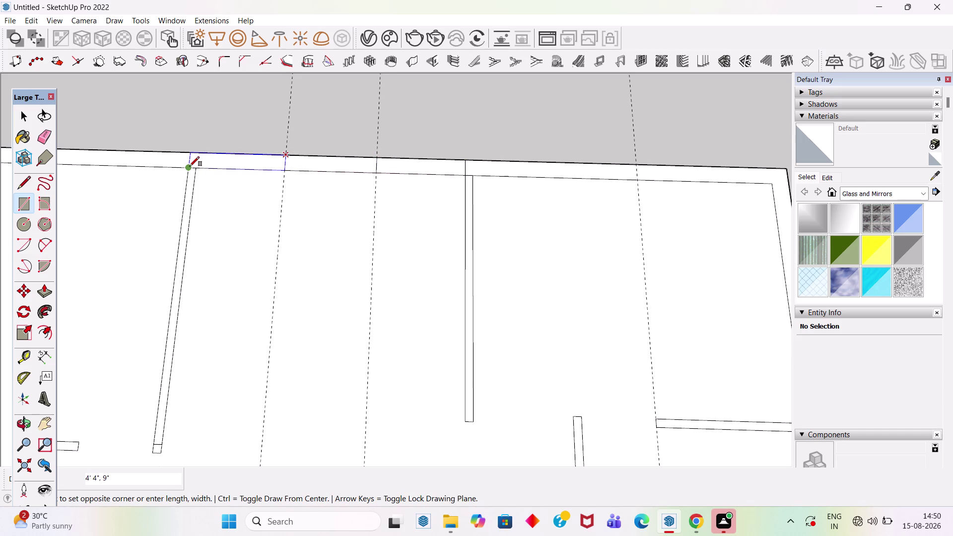
click(190, 166)
key(space)
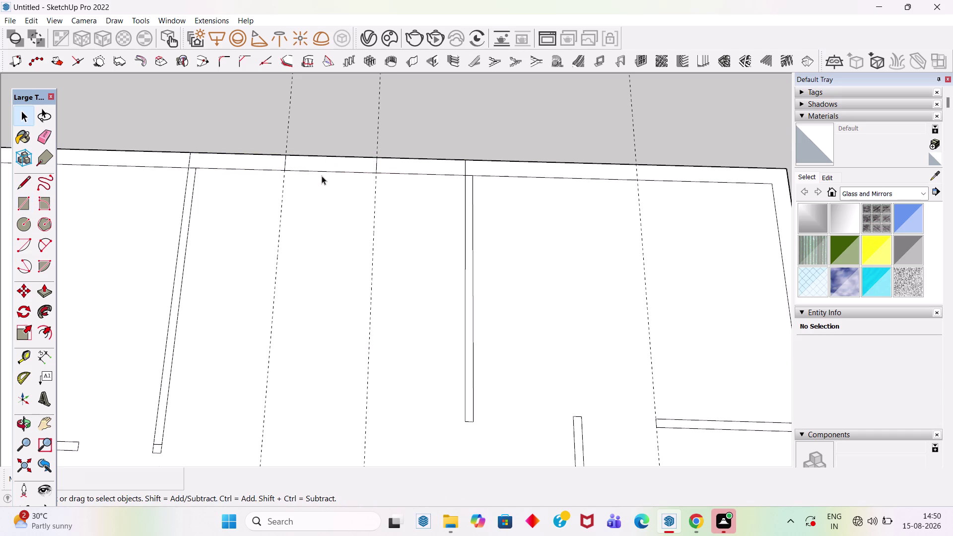
Erase opening edges, undo the lost floor, and draw a line closing the wall end.
key(e)
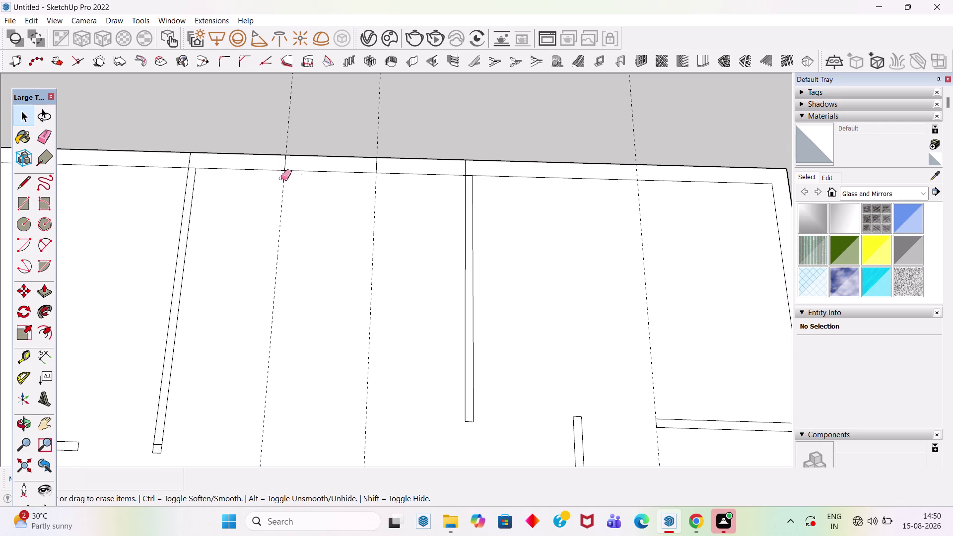
scroll(down, 3)
scroll(down, 3)
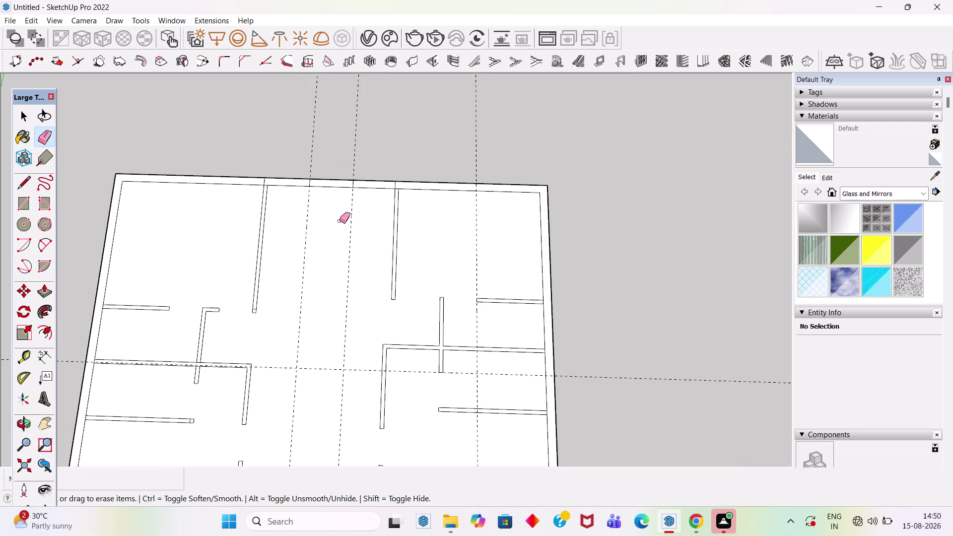
scroll(up, 3)
click(288, 184)
click(295, 173)
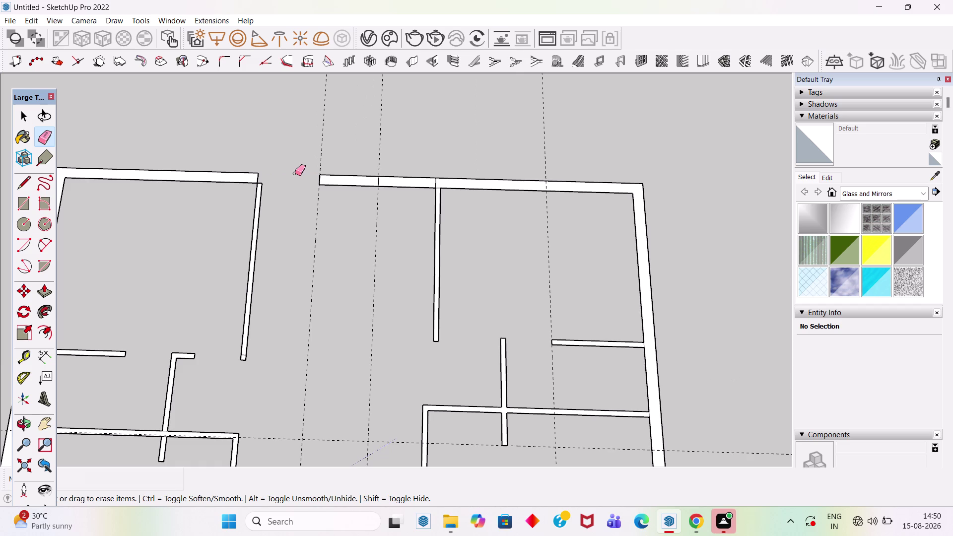
key(ctrl+z)
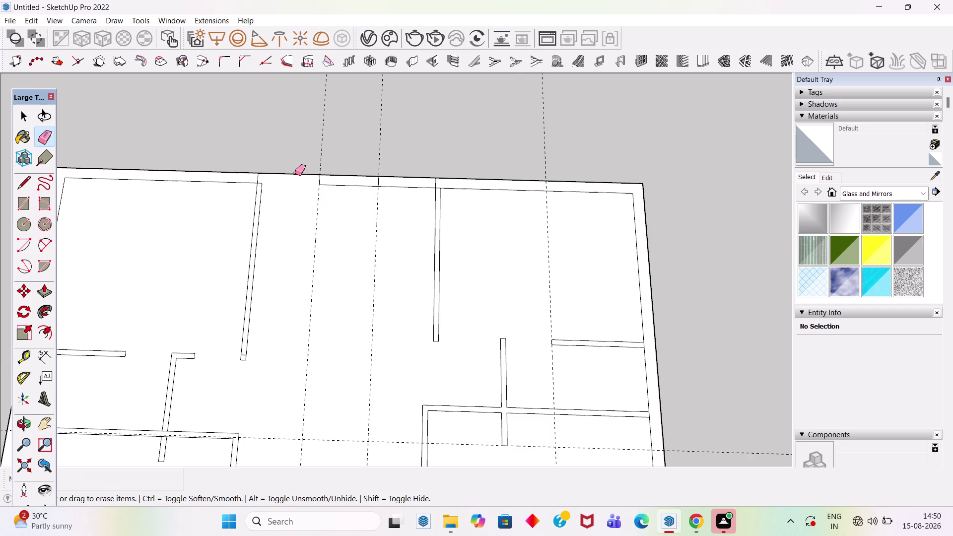
scroll(up, 3)
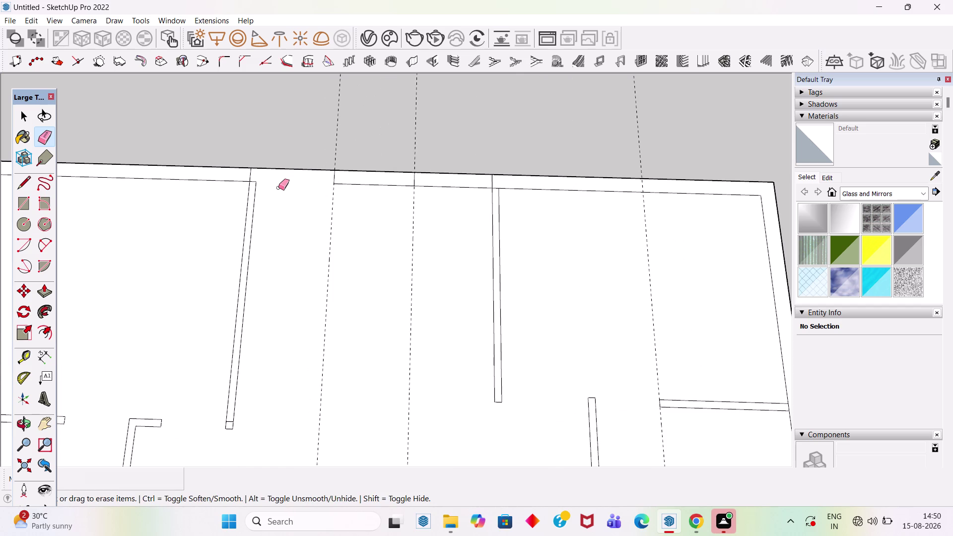
key(space)
text(l)
scroll(up, 3)
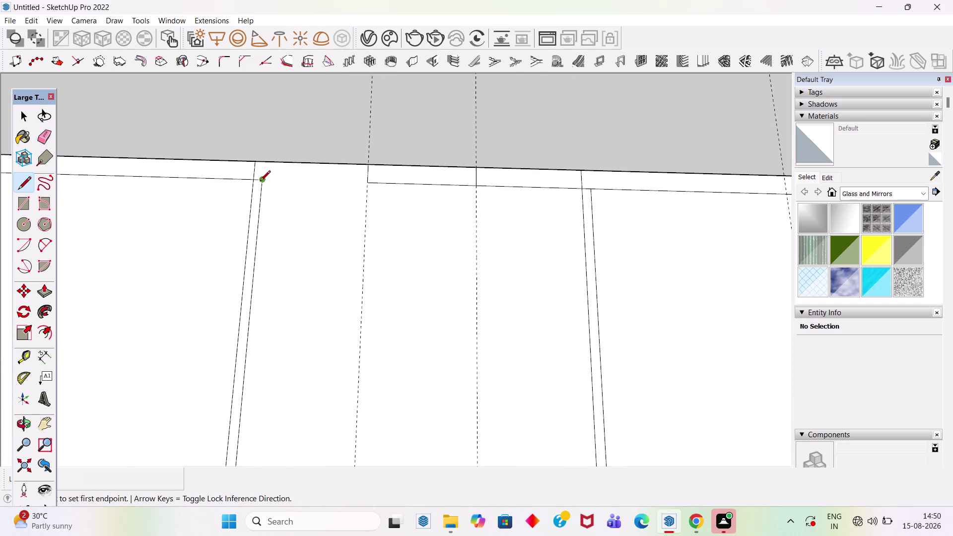
click(261, 181)
click(267, 163)
Erase the stray edge beside the left side of the top-wall opening.
key(space)
text(e)
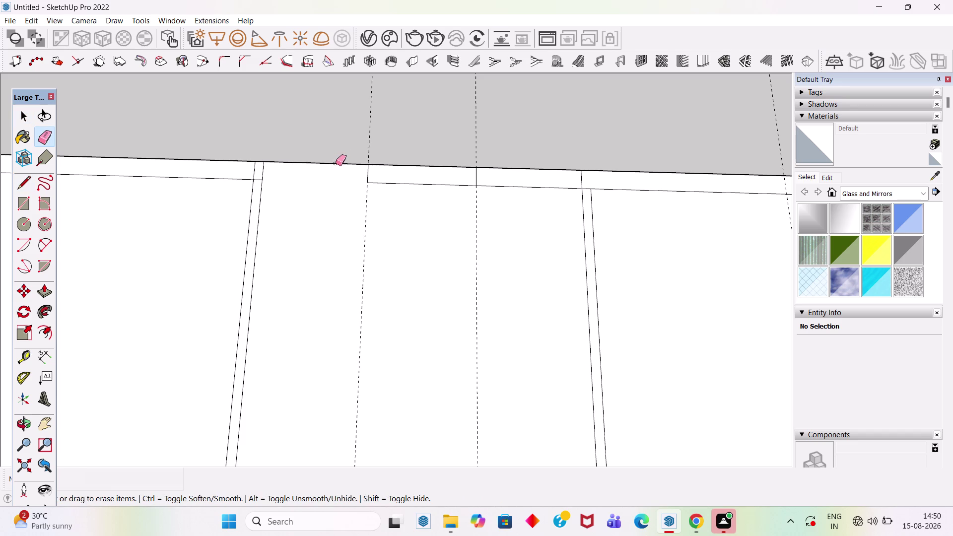
click(335, 164)
scroll(down, 3)
key(ctrl+z)
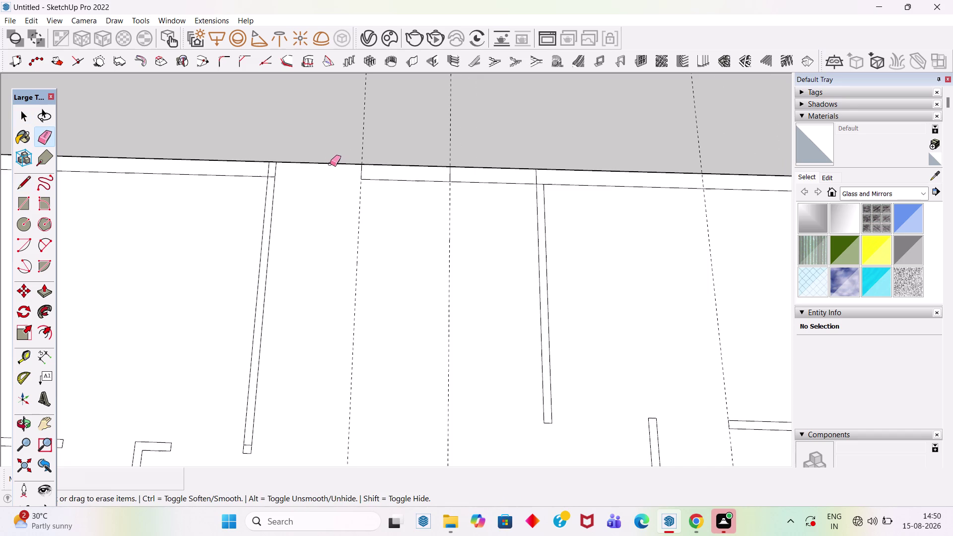
scroll(down, 3)
scroll(down, 3)
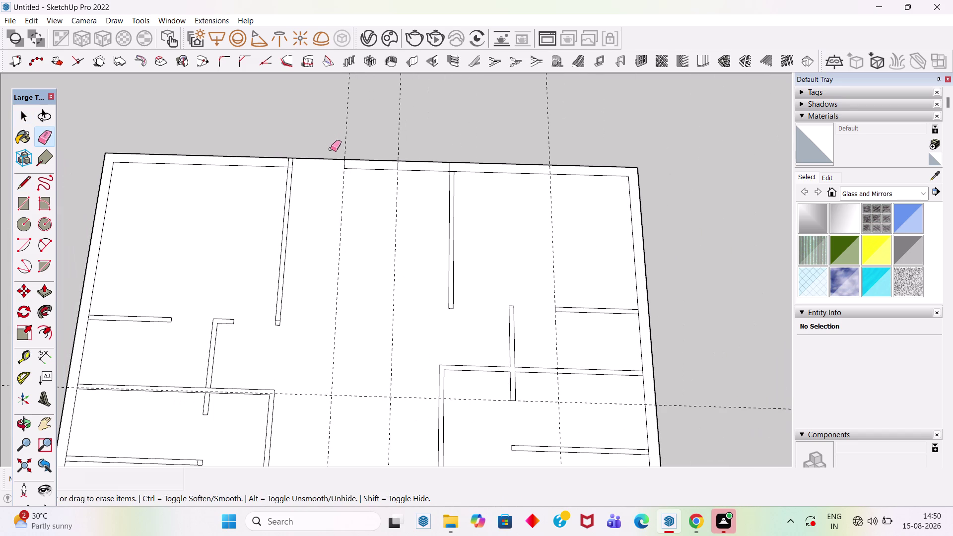
scroll(up, 3)
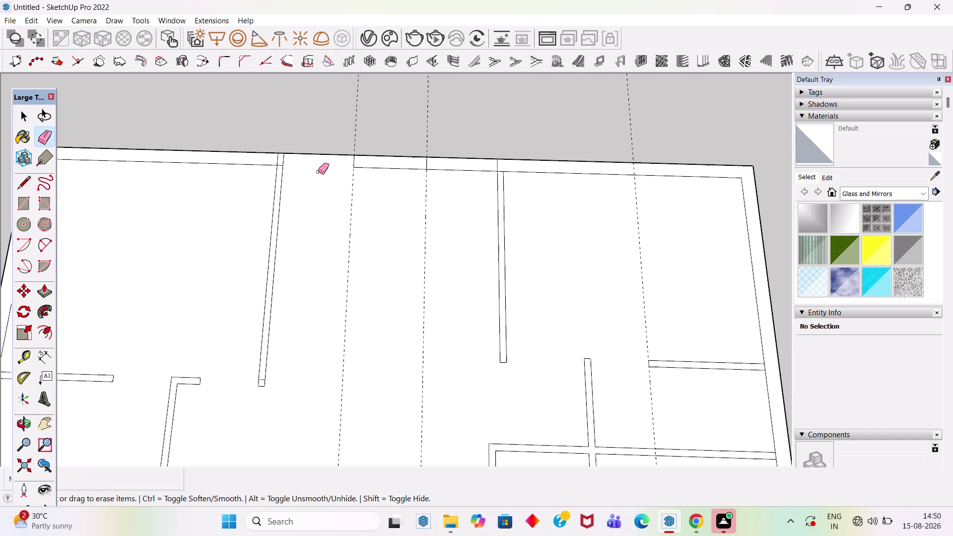
scroll(down, 3)
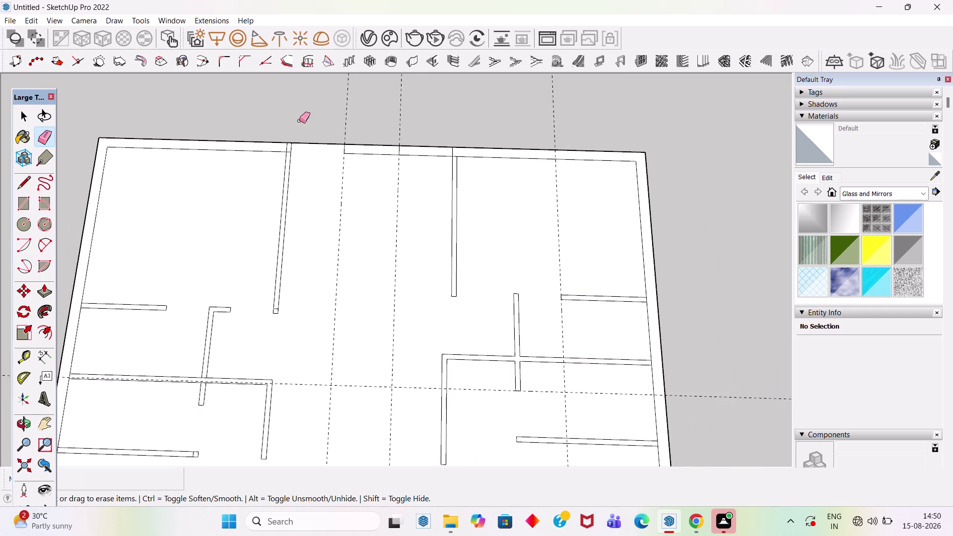
scroll(down, 3)
scroll(up, 3)
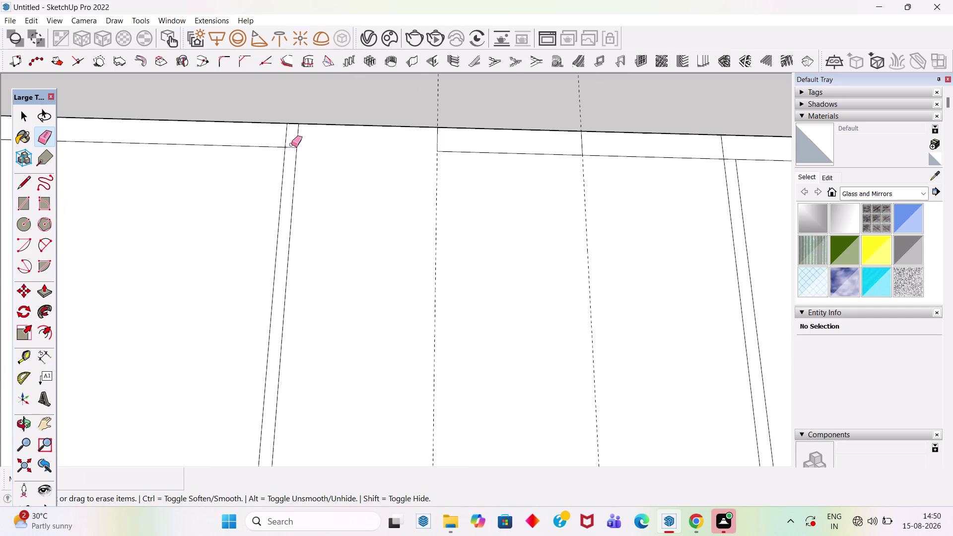
click(291, 147)
Erase the leftover edge where the central vertical wall meets the top wall.
scroll(down, 3)
scroll(down, 3)
scroll(down, 3)
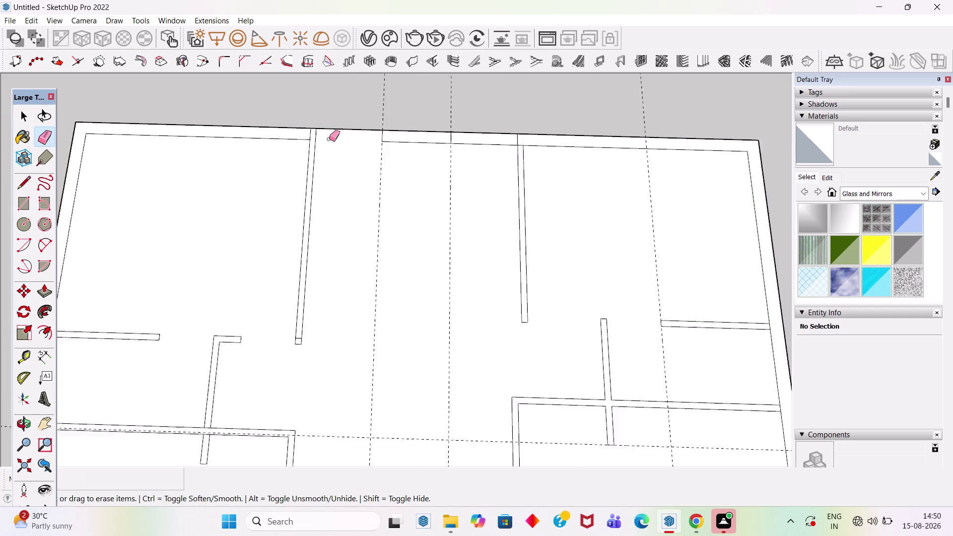
scroll(down, 3)
scroll(up, 3)
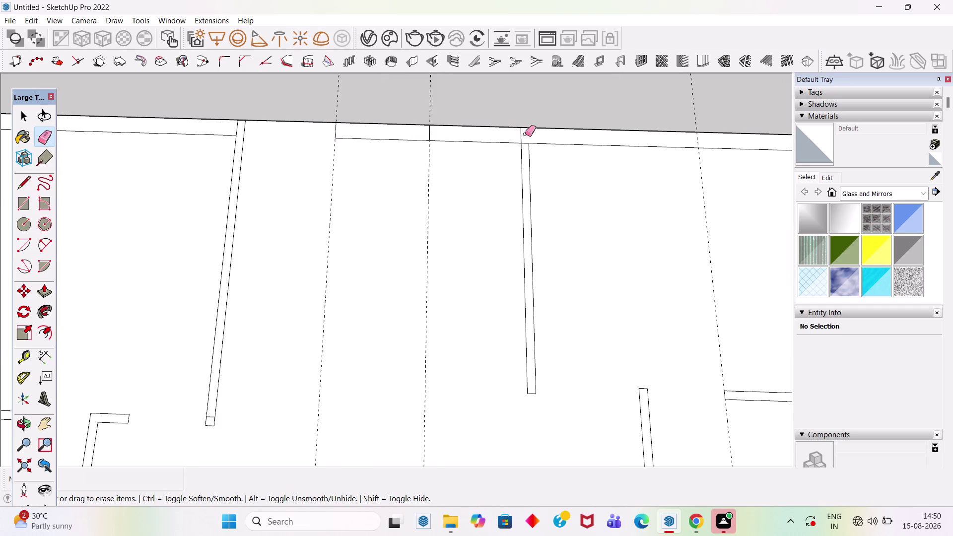
scroll(up, 3)
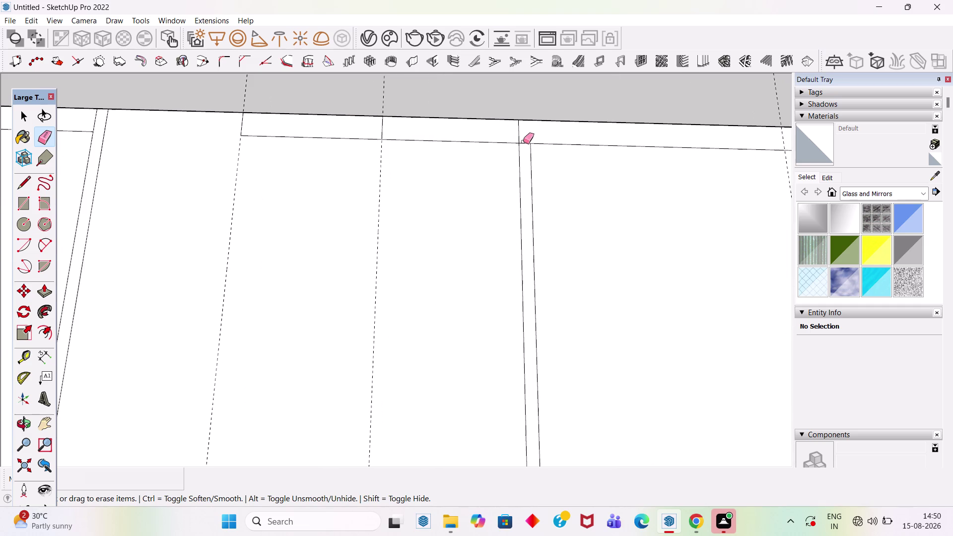
click(527, 144)
scroll(down, 3)
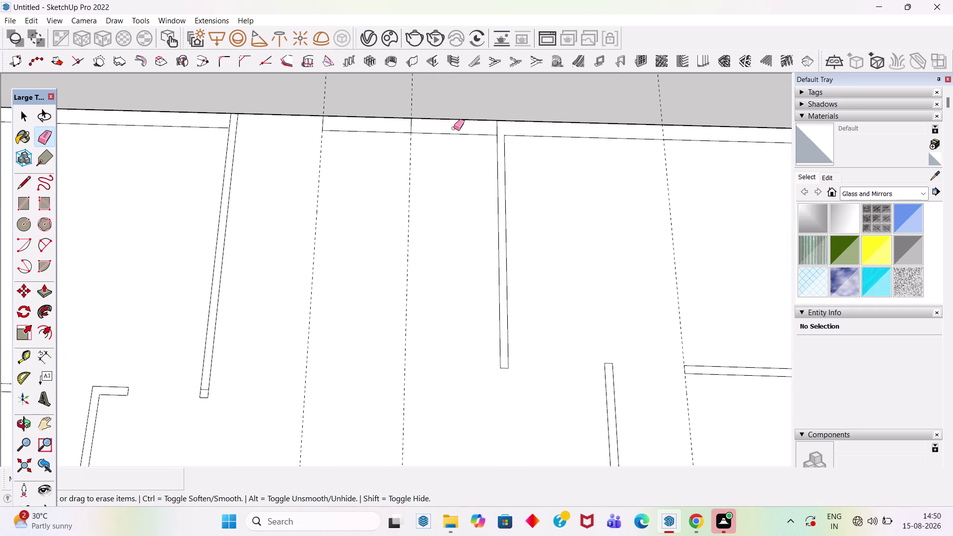
scroll(down, 3)
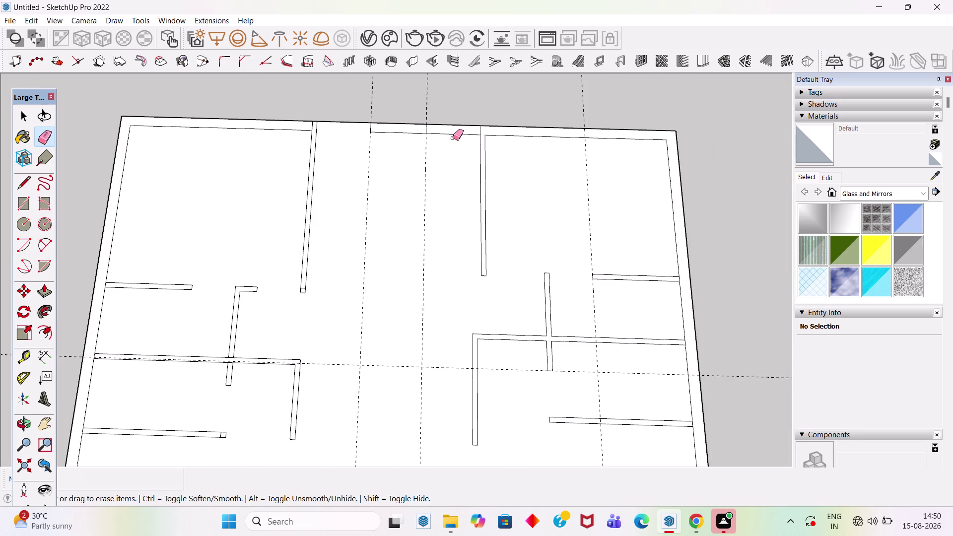
scroll(up, 3)
key(ctrl+z)
scroll(up, 3)
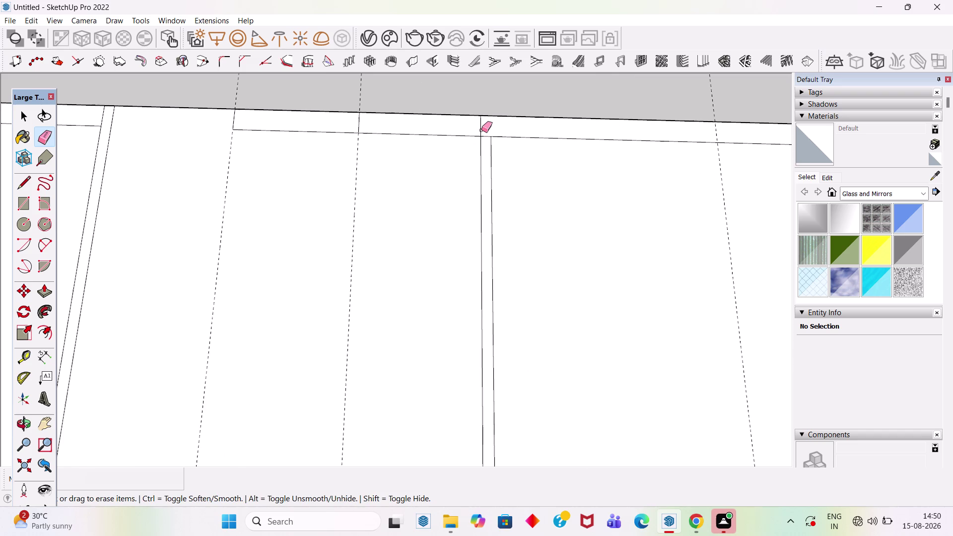
click(480, 129)
scroll(down, 3)
scroll(down, 3)
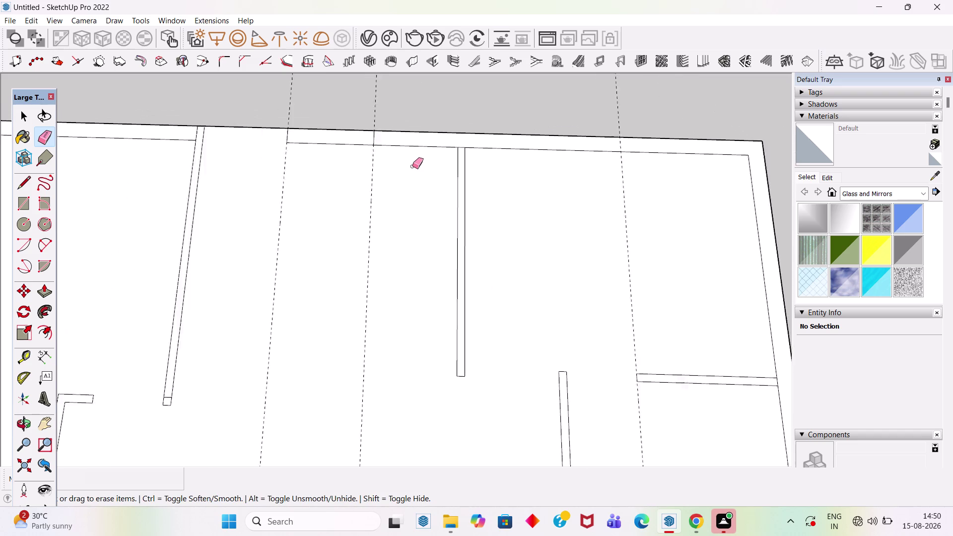
scroll(down, 3)
scroll(down, 3)
scroll(down, 3)
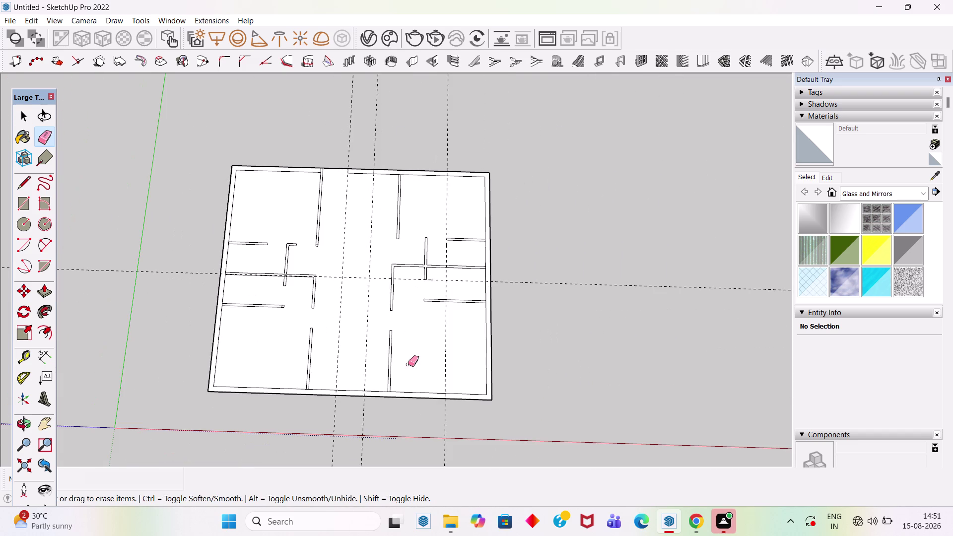
scroll(up, 3)
scroll(up, 3)
Place a guide 5'10" above the bottom exterior wall and another 4" beyond it.
key(t)
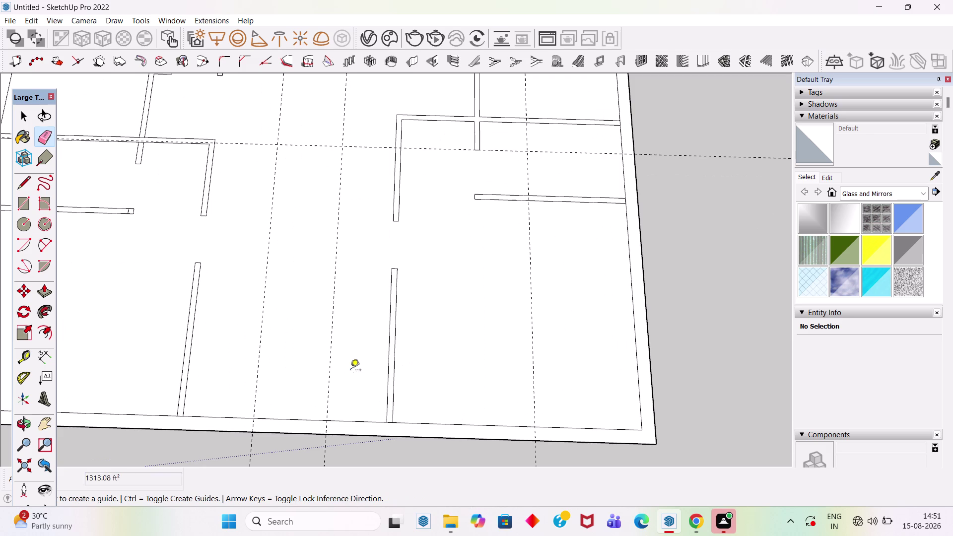
click(351, 423)
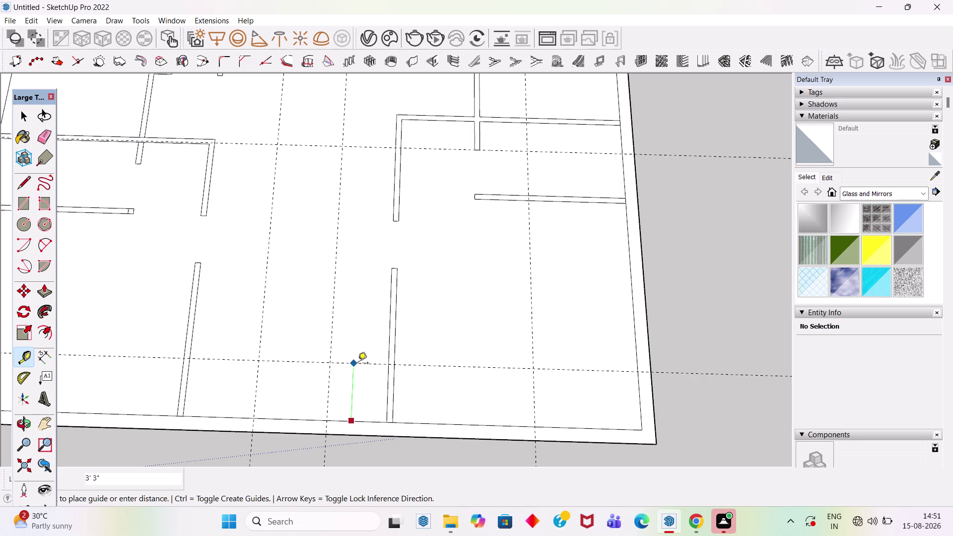
text(5')
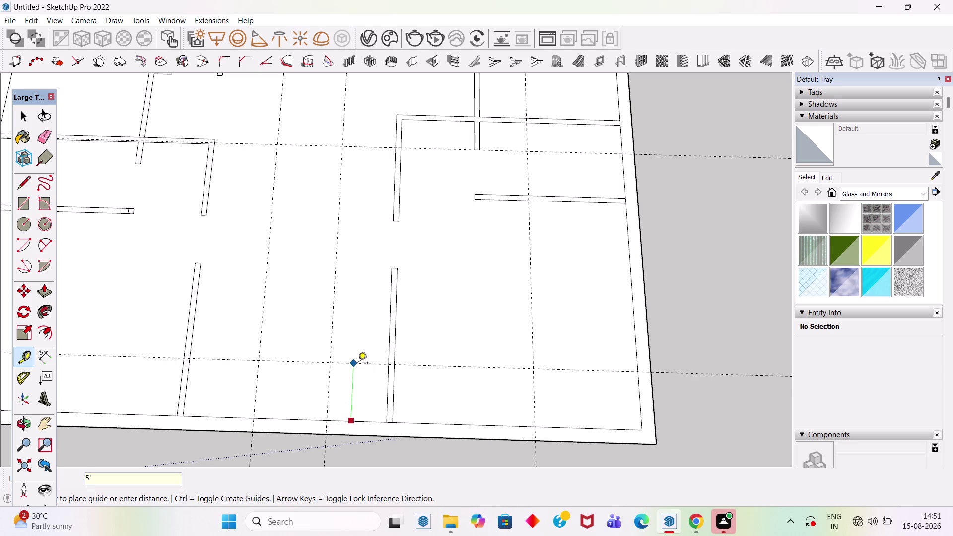
text(10")
key(Return)
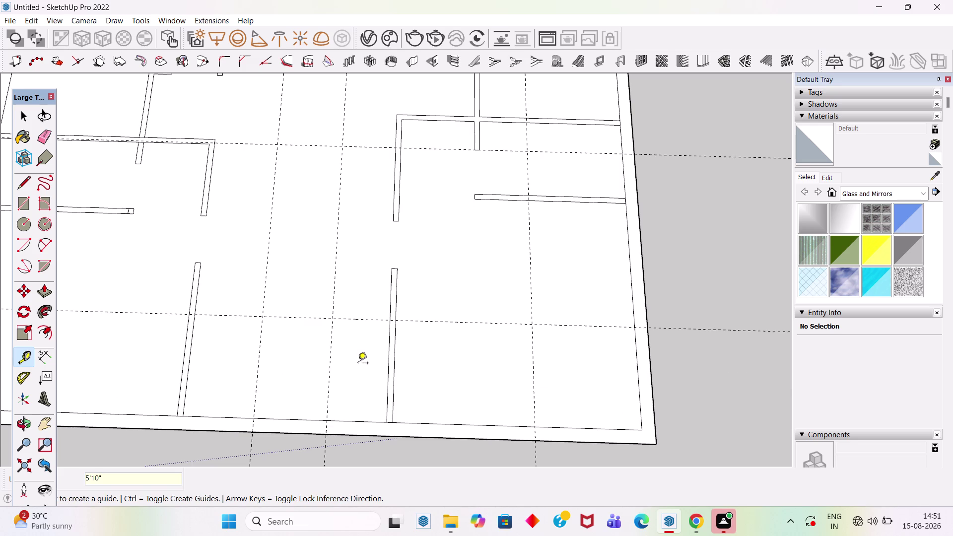
scroll(up, 3)
click(306, 313)
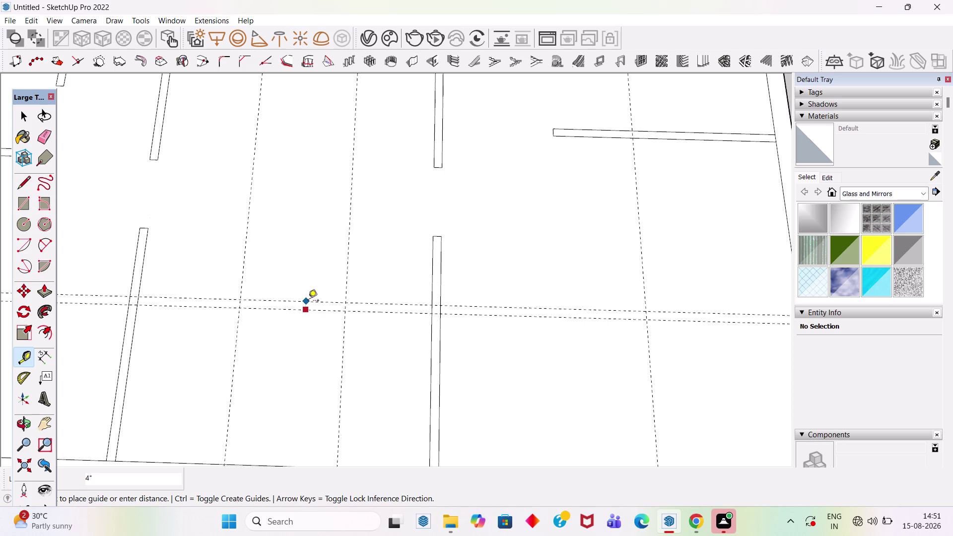
key(4)
key(Return)
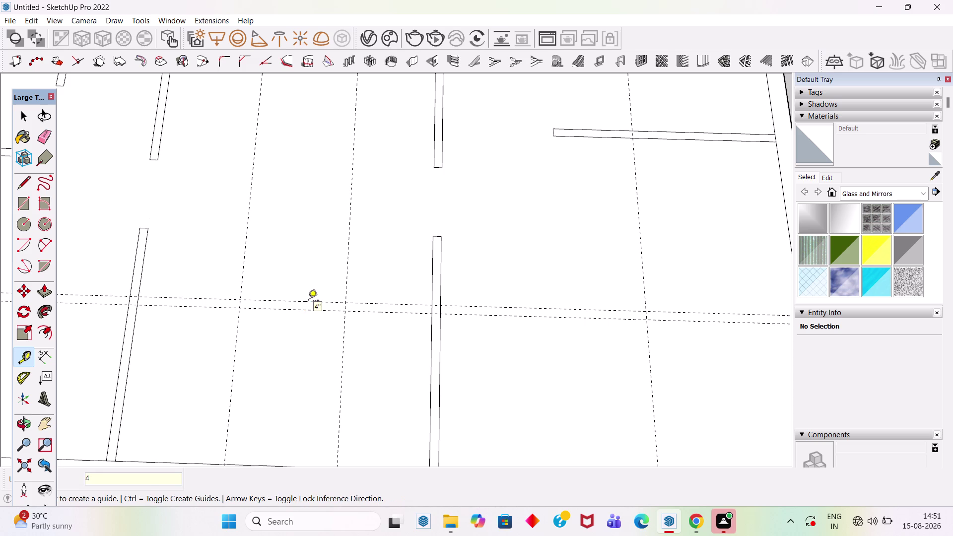
key(space)
Draw a 4-inch-thick wall rectangle between the two horizontal guides.
text(r)
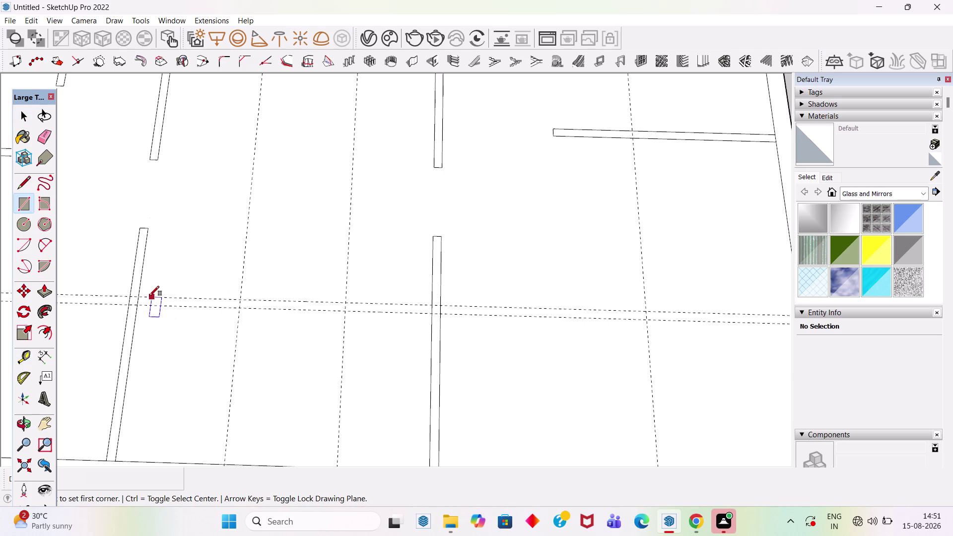
click(140, 295)
click(432, 314)
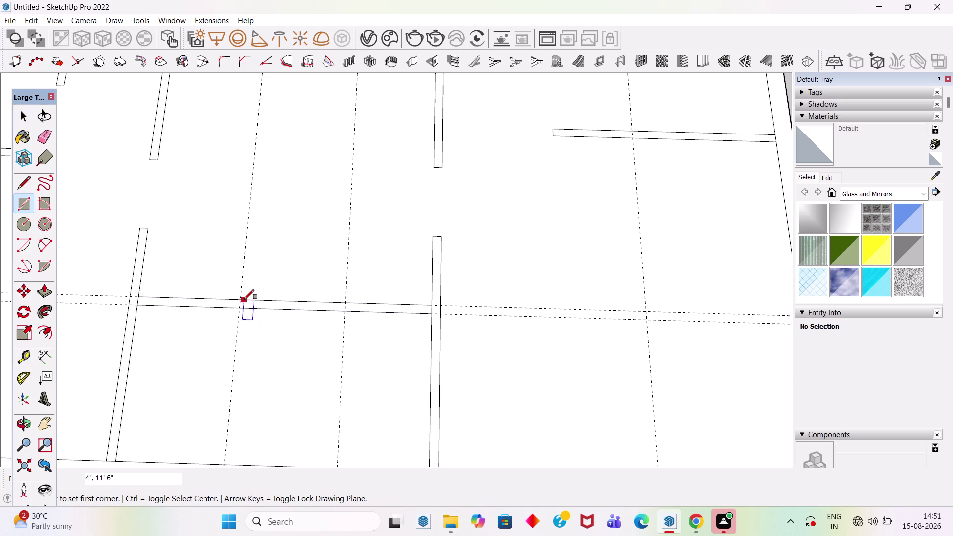
click(243, 297)
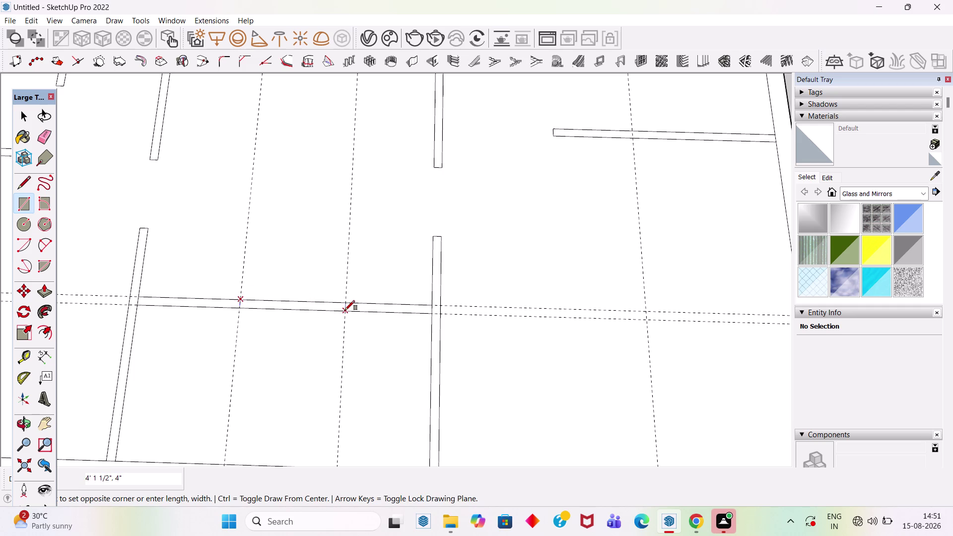
scroll(down, 3)
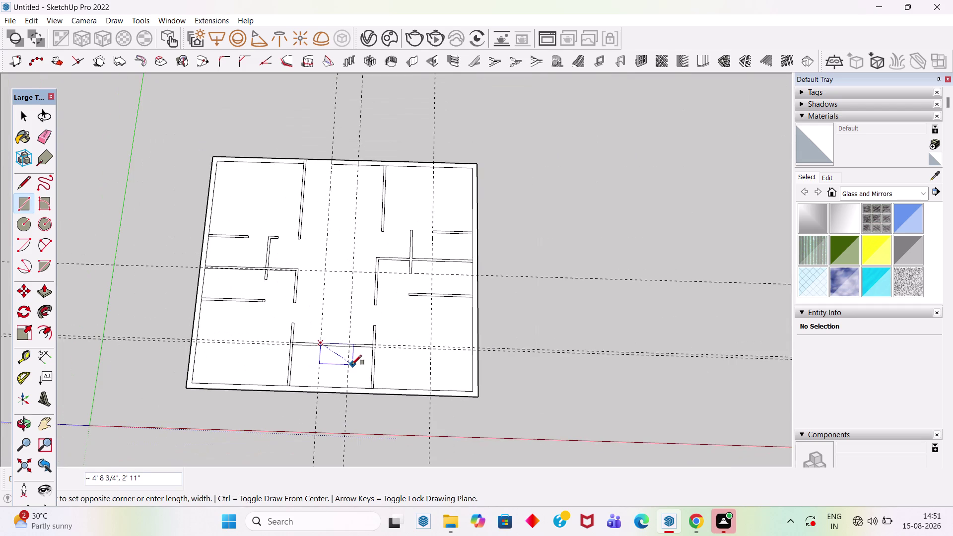
scroll(up, 3)
scroll(up, 3)
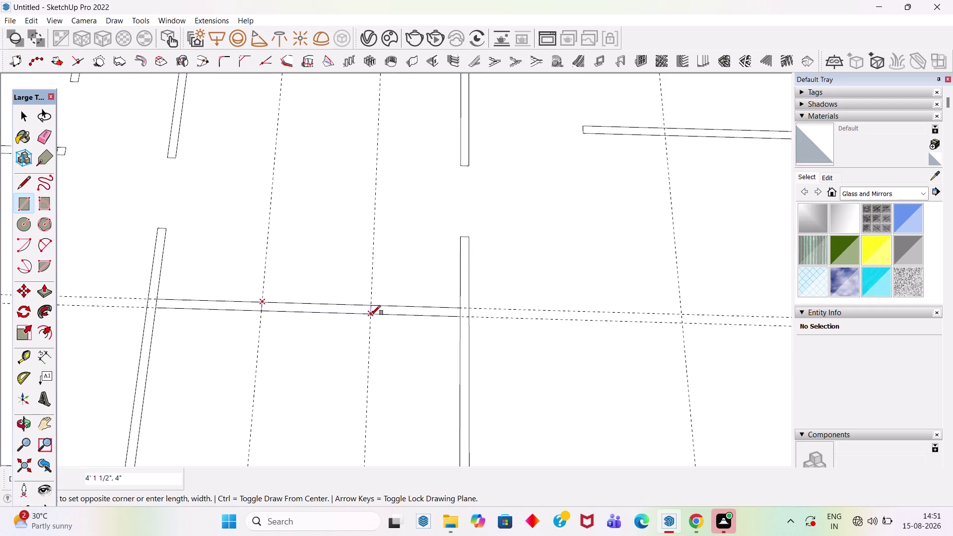
key(Escape)
Add a guide 4' further along and draw the second wall rectangle.
key(t)
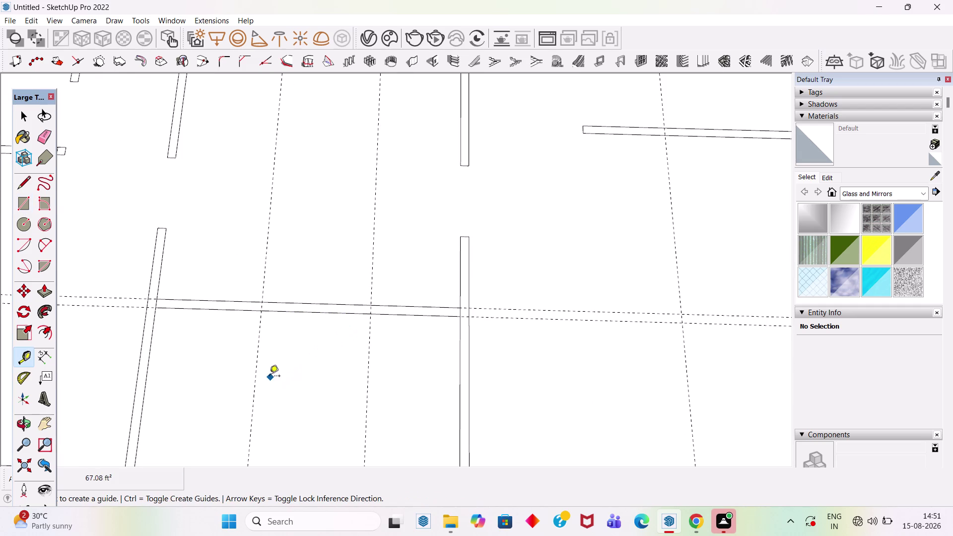
click(264, 272)
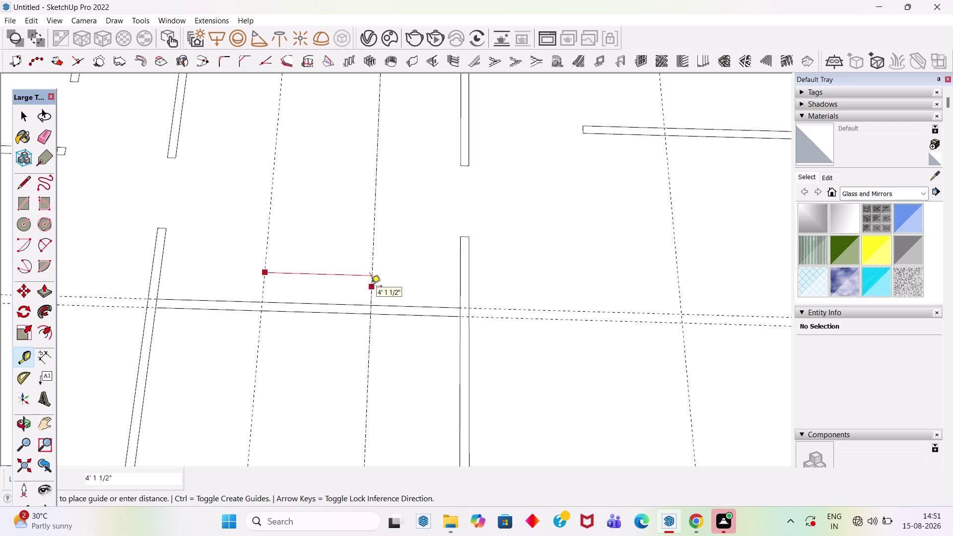
text(4')
key(Return)
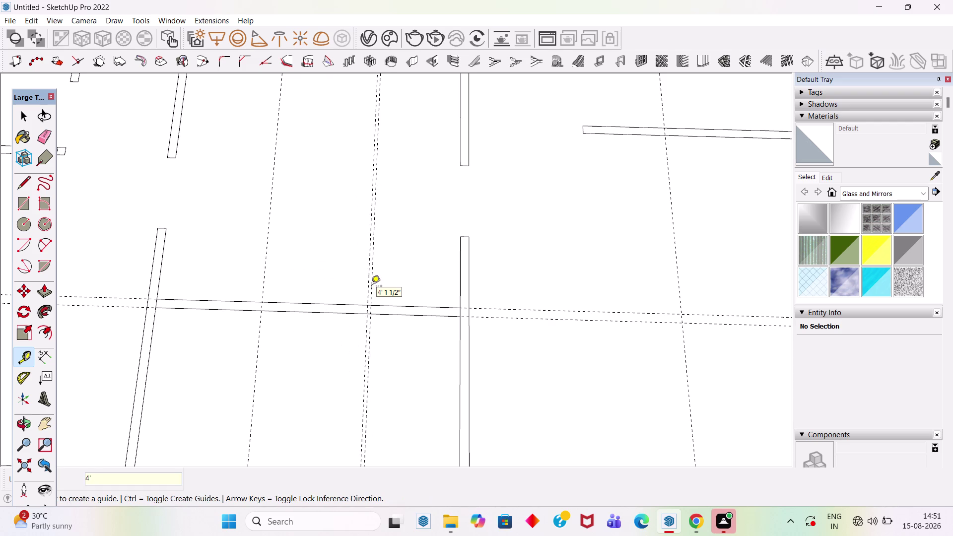
key(space)
key(r)
scroll(up, 3)
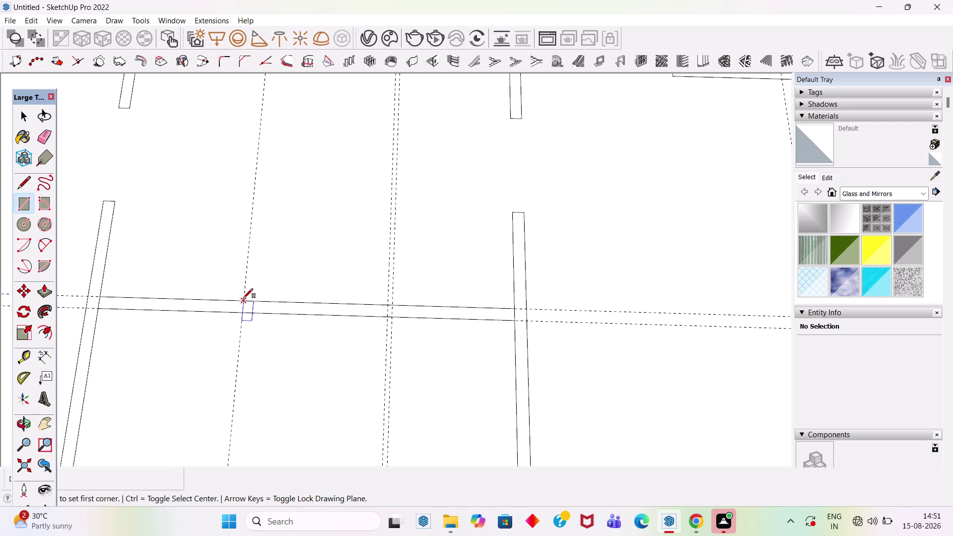
click(244, 299)
click(389, 317)
key(space)
Erase the middle wall piece and its edges to open a doorway.
key(e)
click(322, 302)
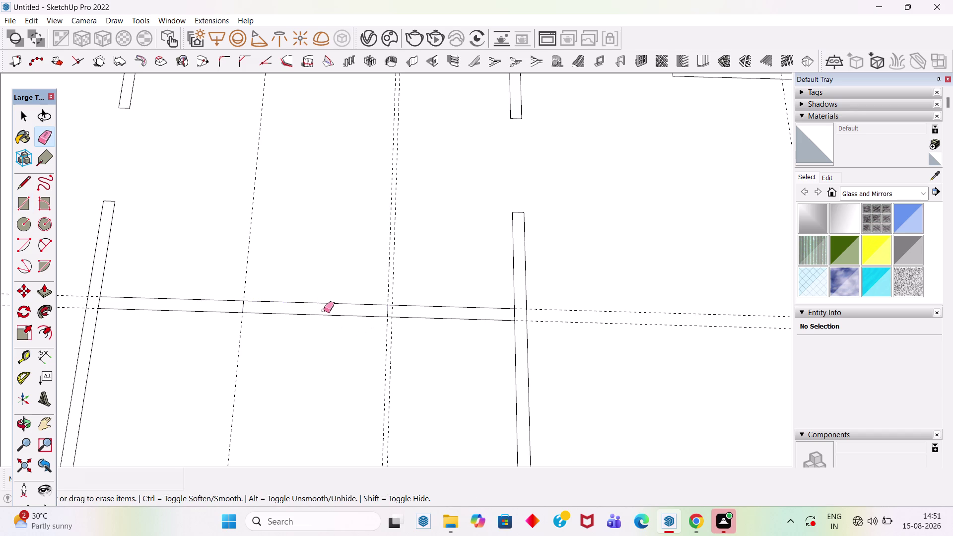
drag(326, 304, 328, 328)
click(330, 303)
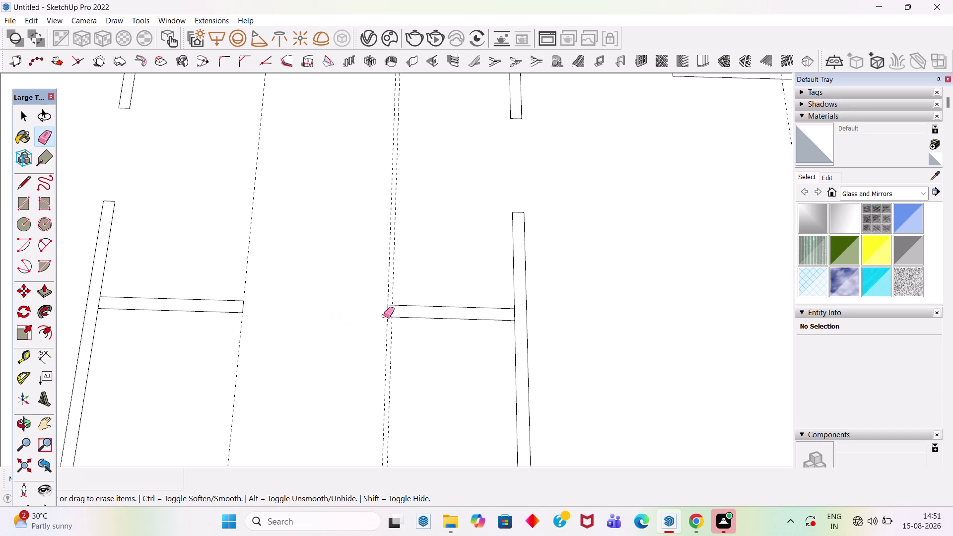
key(space)
Delete all guide lines from the Edit menu.
click(33, 20)
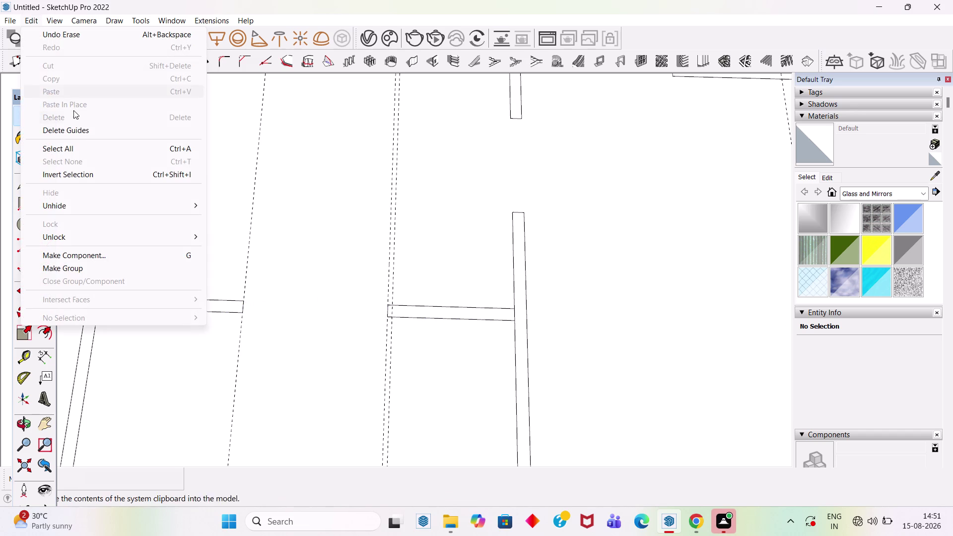
click(83, 132)
scroll(down, 3)
scroll(down, 3)
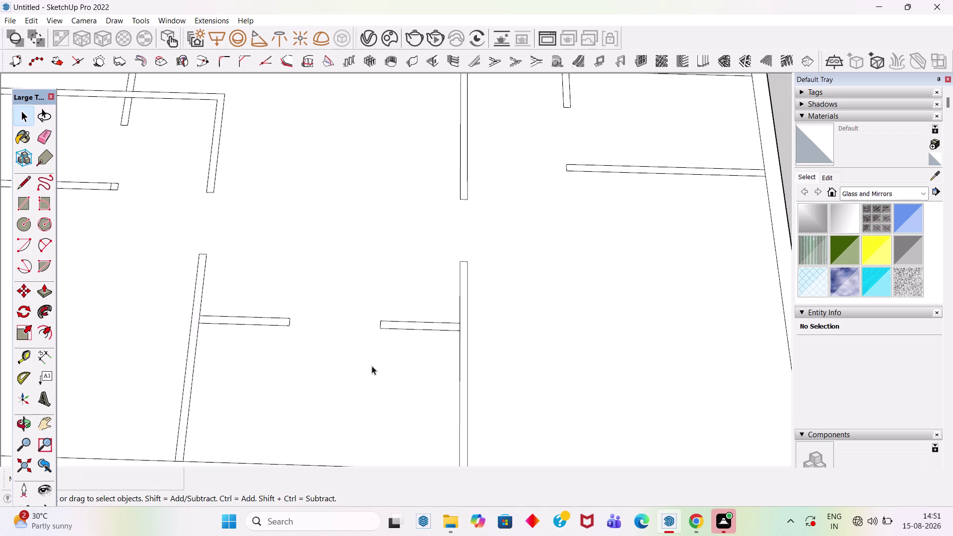
scroll(down, 3)
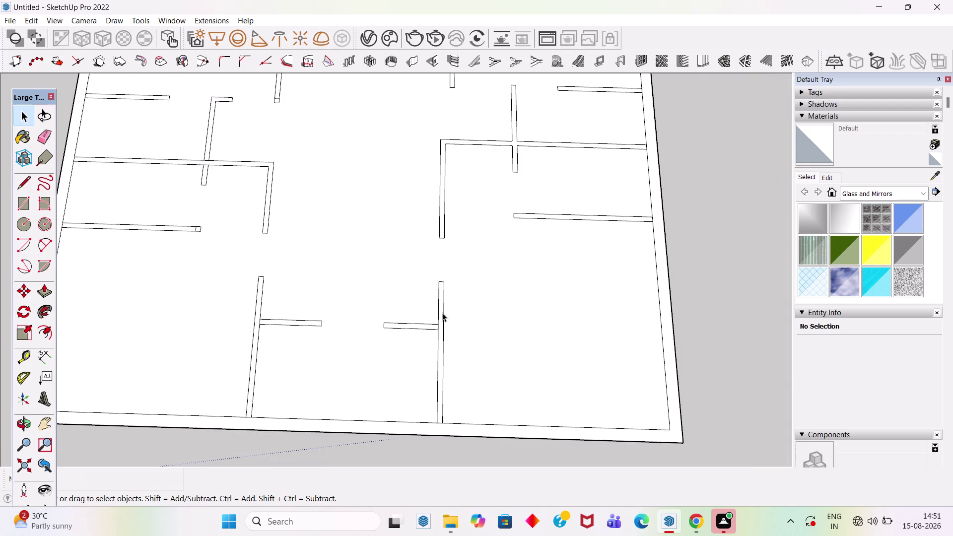